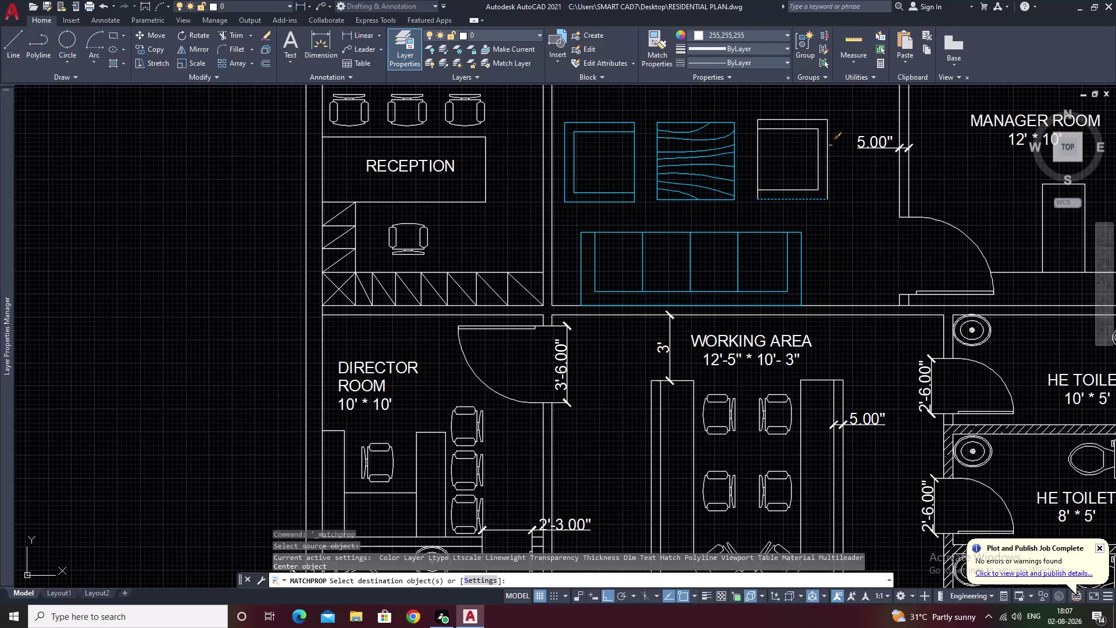
Match the waiting-area armchair to the cyan furniture properties.
click(812, 155)
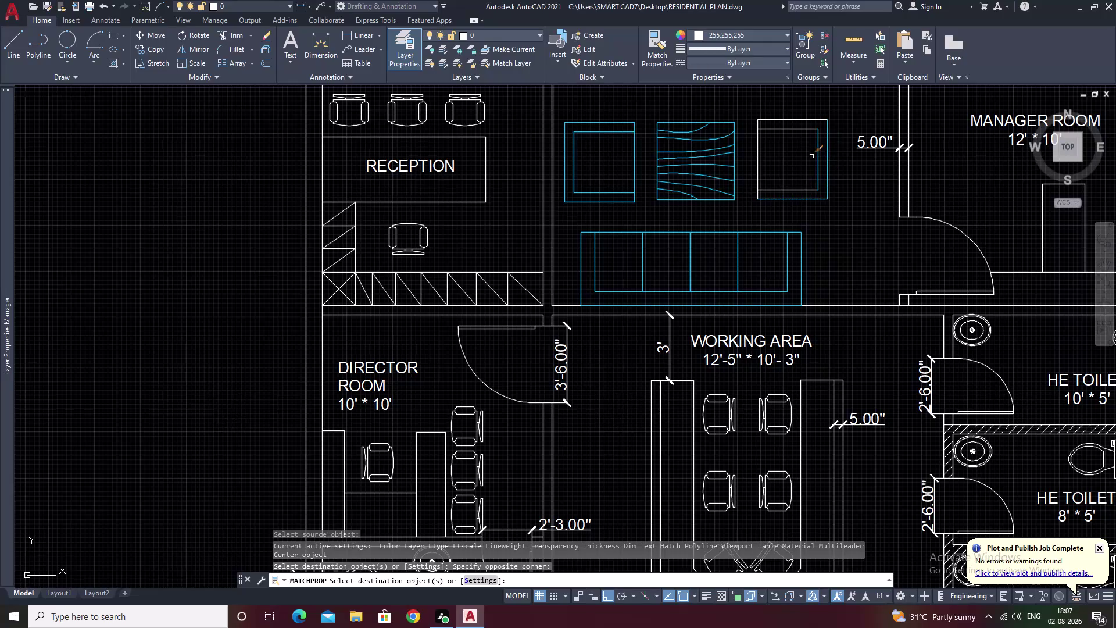
drag(809, 107, 786, 173)
drag(771, 146, 721, 156)
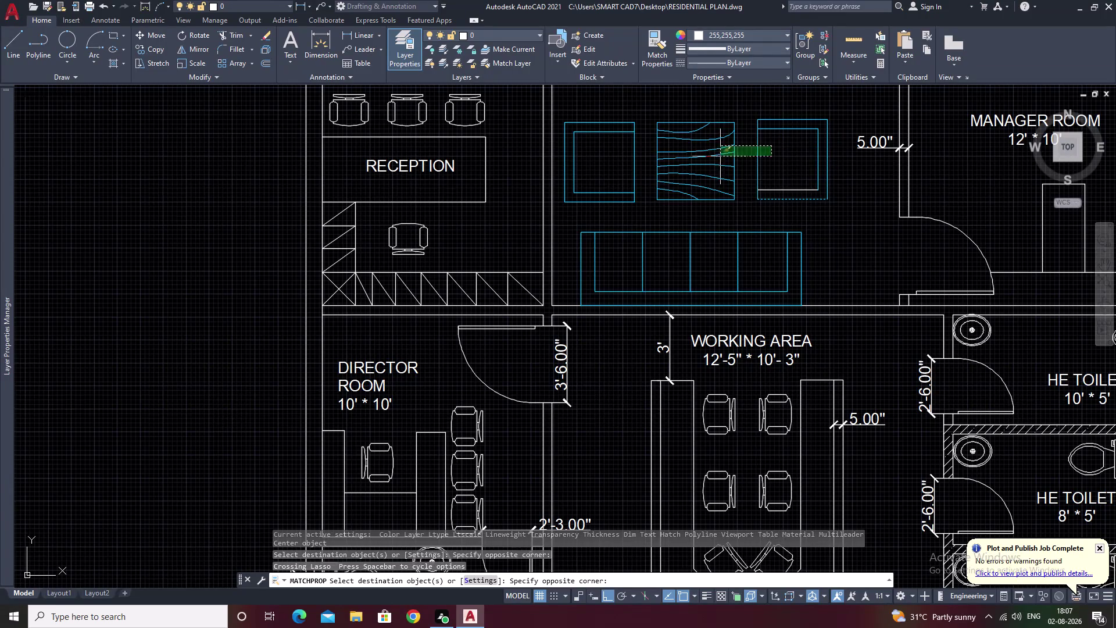
click(797, 192)
drag(804, 171, 793, 205)
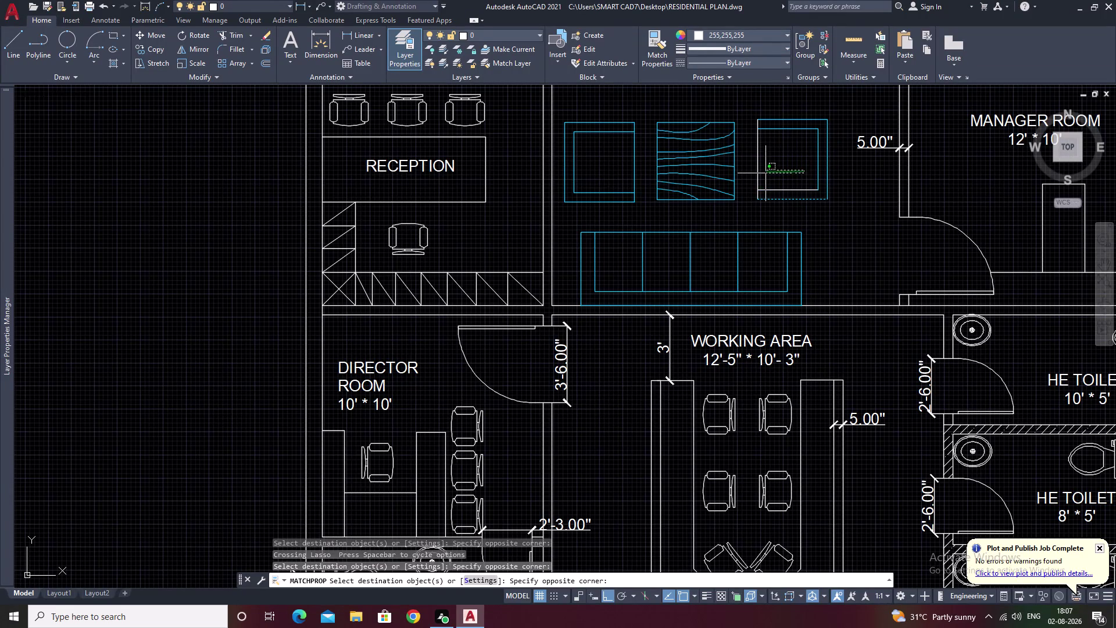
click(752, 176)
click(797, 191)
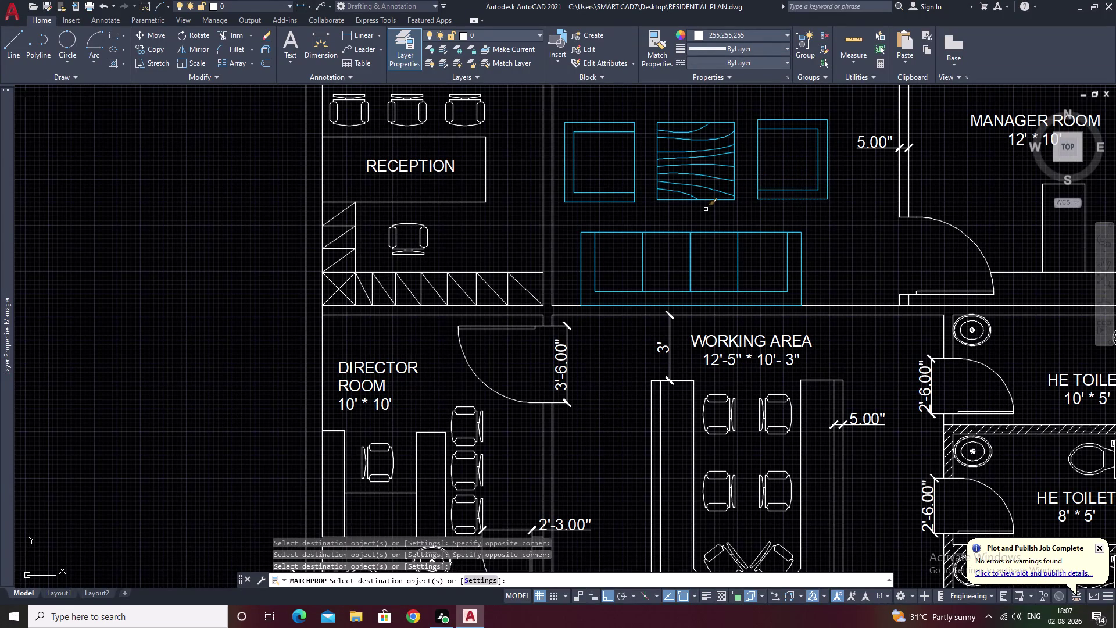
Pan to reception and make the reception chairs cyan.
scroll(down, 3)
middle_drag(706, 210, 742, 160)
scroll(up, 3)
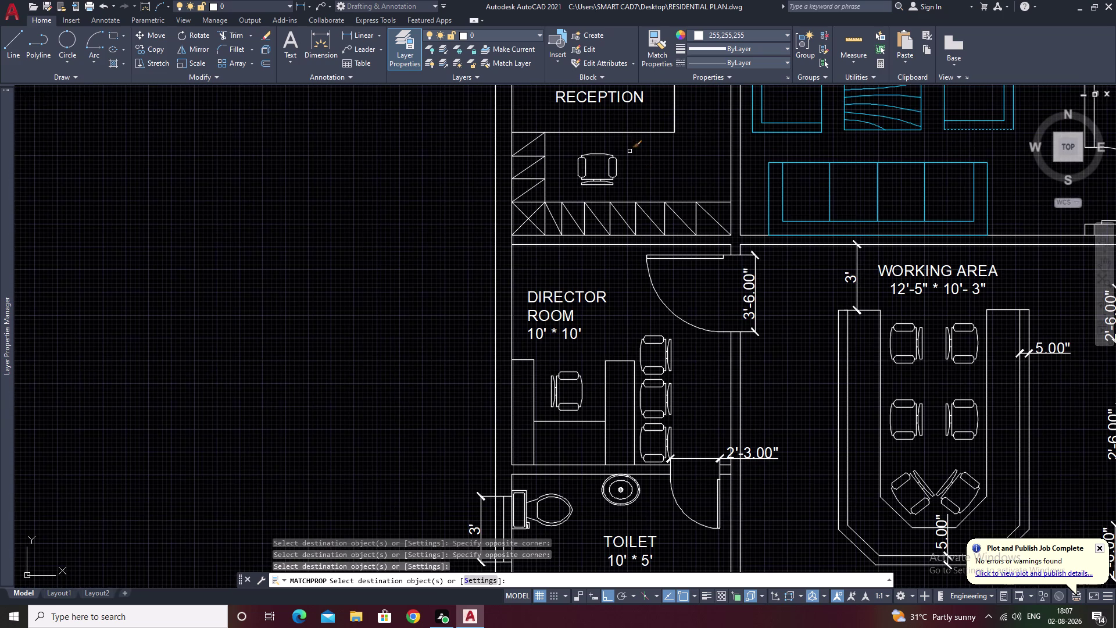
drag(630, 151, 594, 173)
middle_drag(700, 162, 689, 224)
drag(665, 103, 551, 100)
click(547, 105)
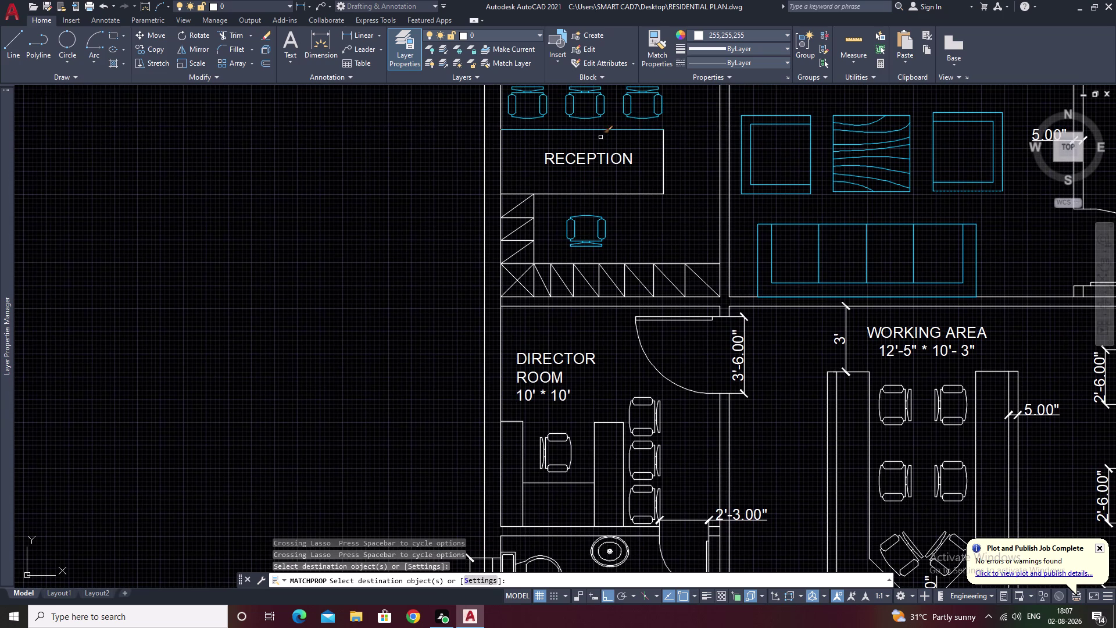
Make the Director Room side chairs and the director's desk chair cyan.
scroll(down, 3)
middle_drag(661, 171, 661, 129)
scroll(up, 3)
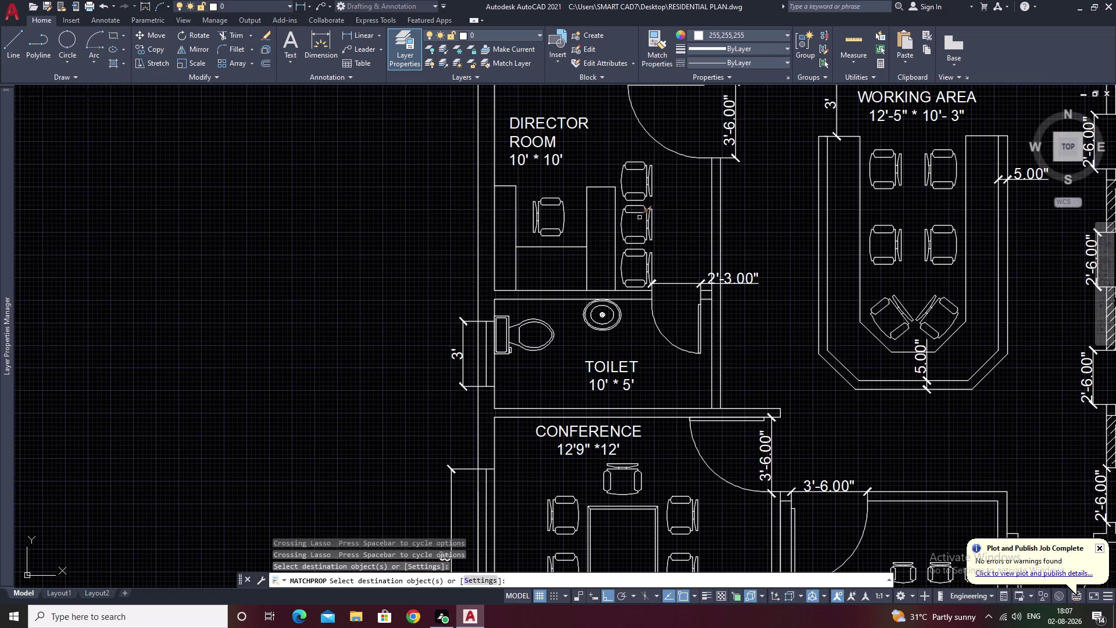
drag(638, 161, 629, 259)
click(643, 228)
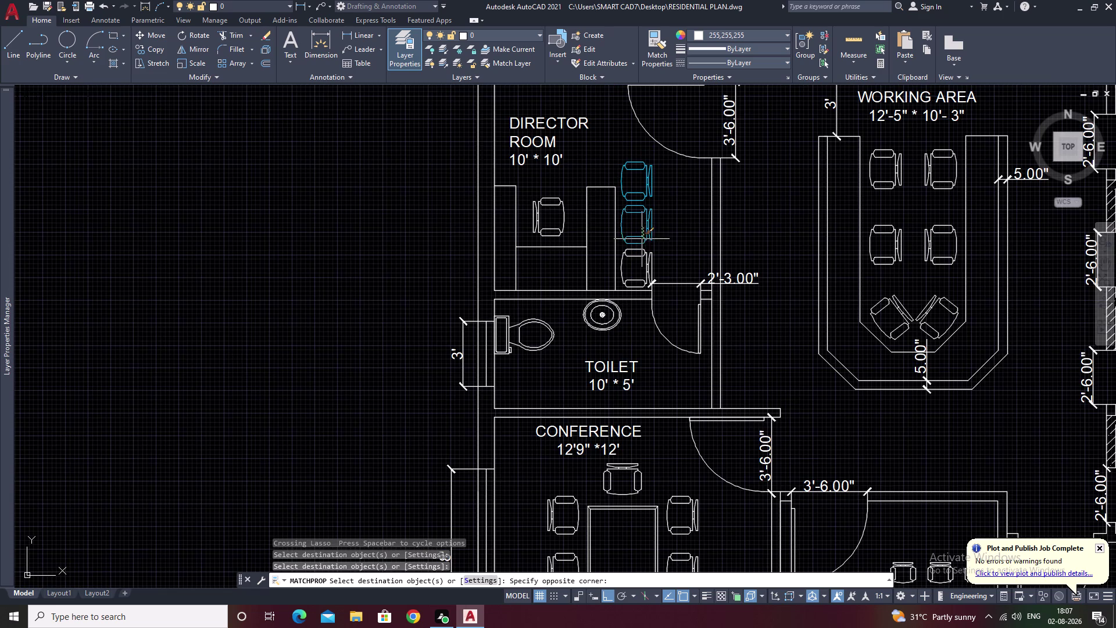
click(642, 239)
click(633, 258)
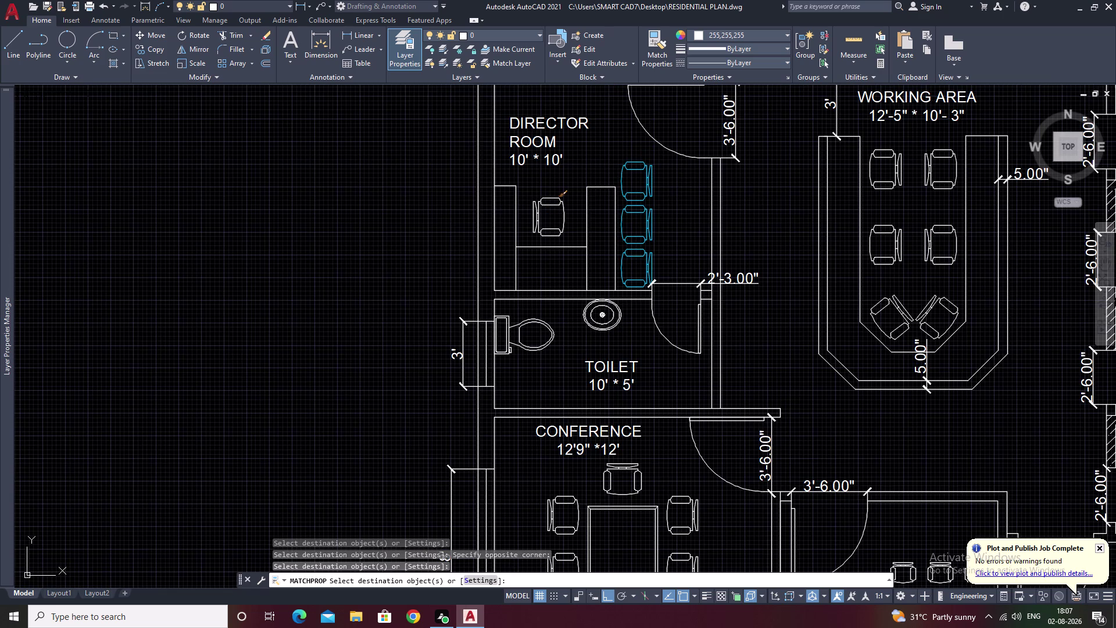
click(557, 201)
drag(569, 193, 546, 224)
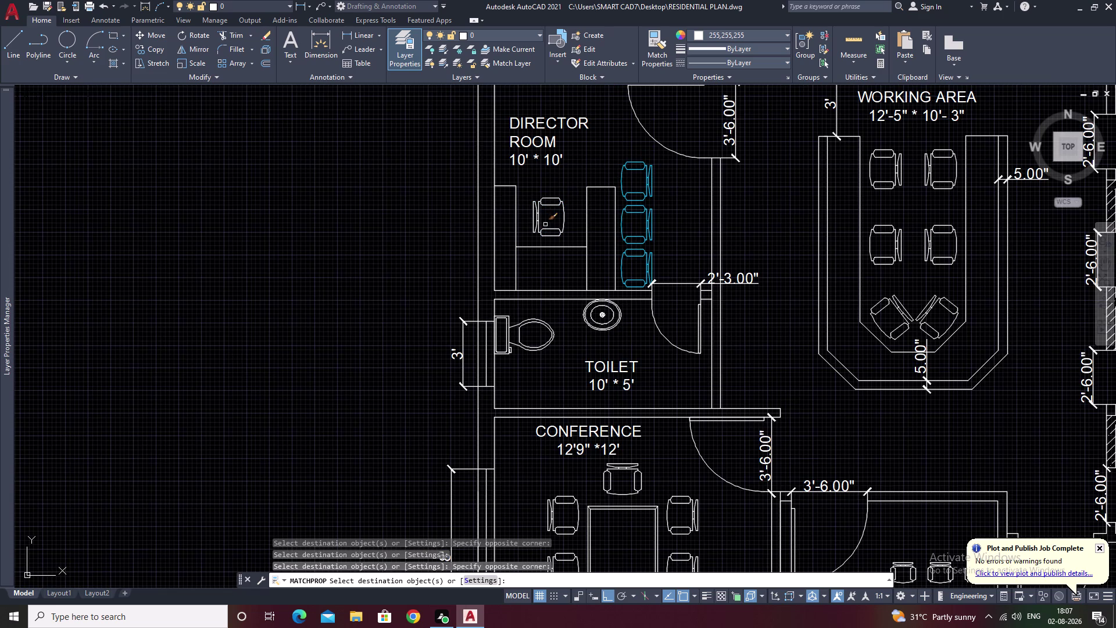
click(563, 218)
Make all Conference room chairs and the conference table cyan.
scroll(down, 3)
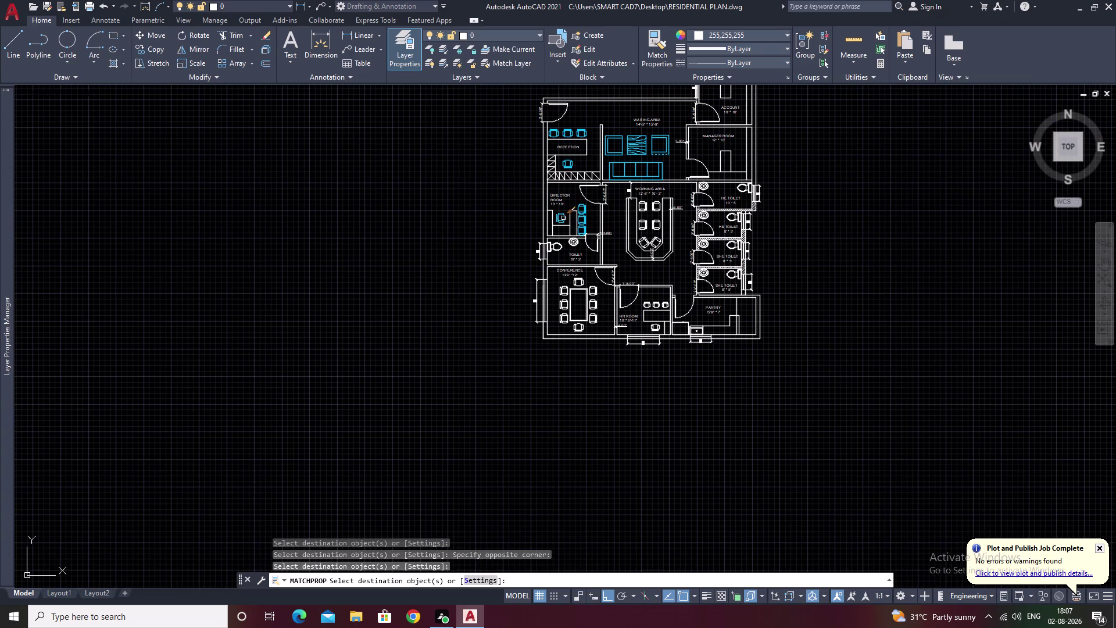
scroll(up, 3)
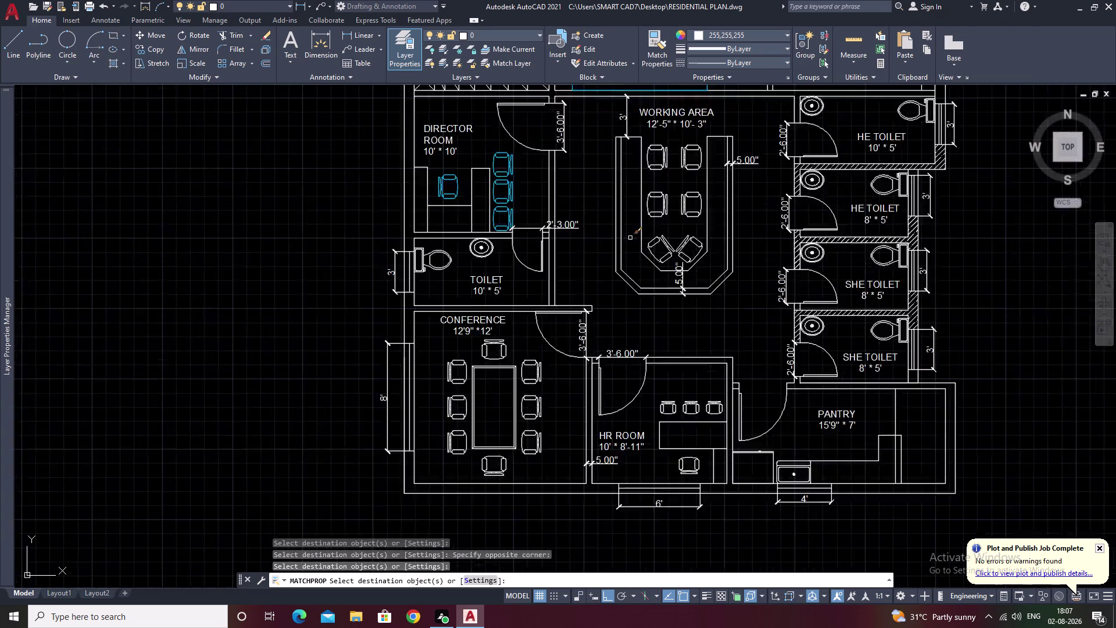
middle_drag(581, 300, 654, 125)
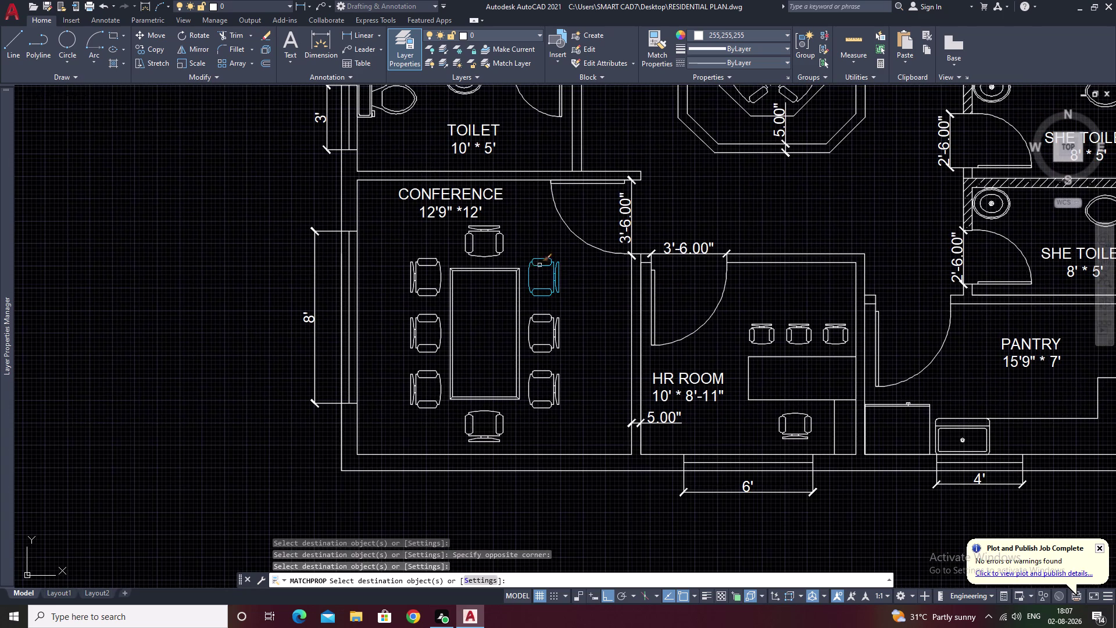
drag(543, 250, 542, 383)
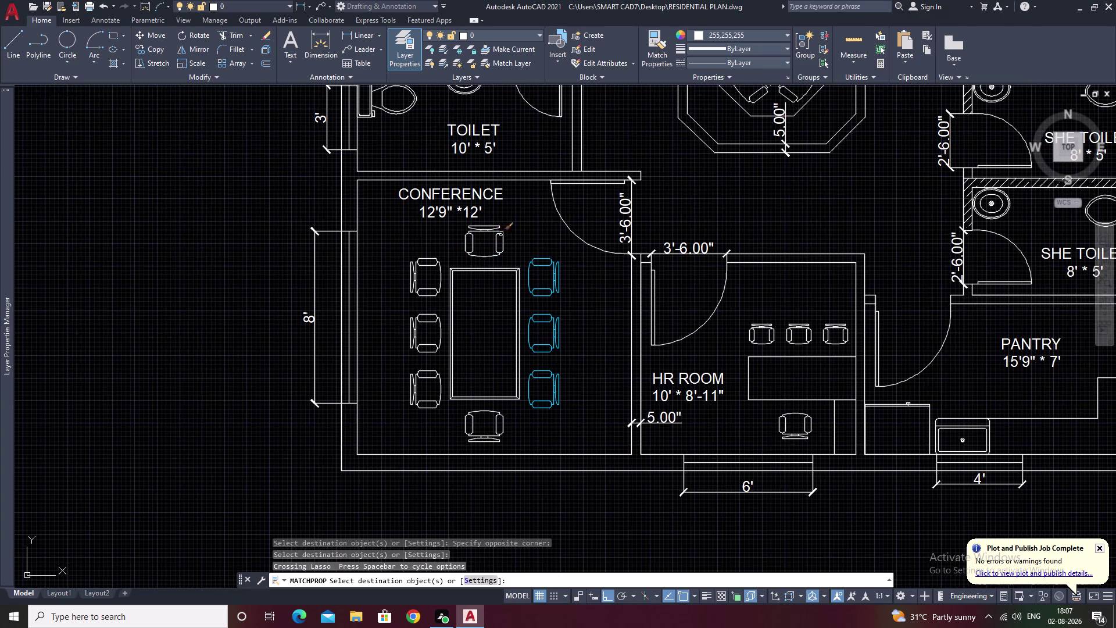
drag(515, 238, 430, 246)
drag(435, 250, 407, 389)
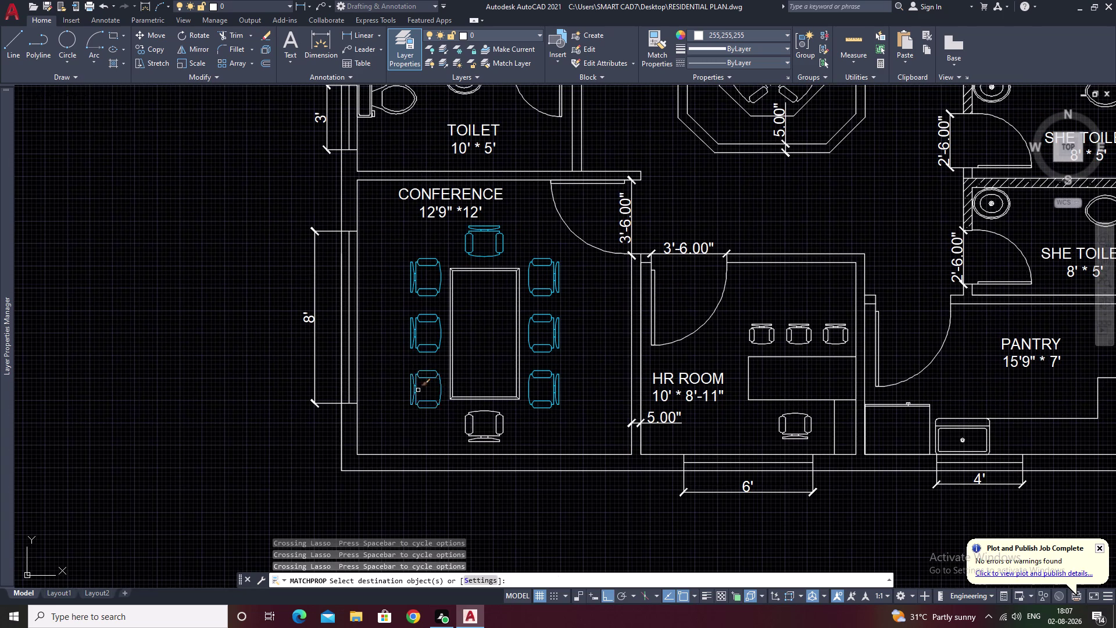
drag(434, 357, 420, 404)
drag(548, 420, 426, 305)
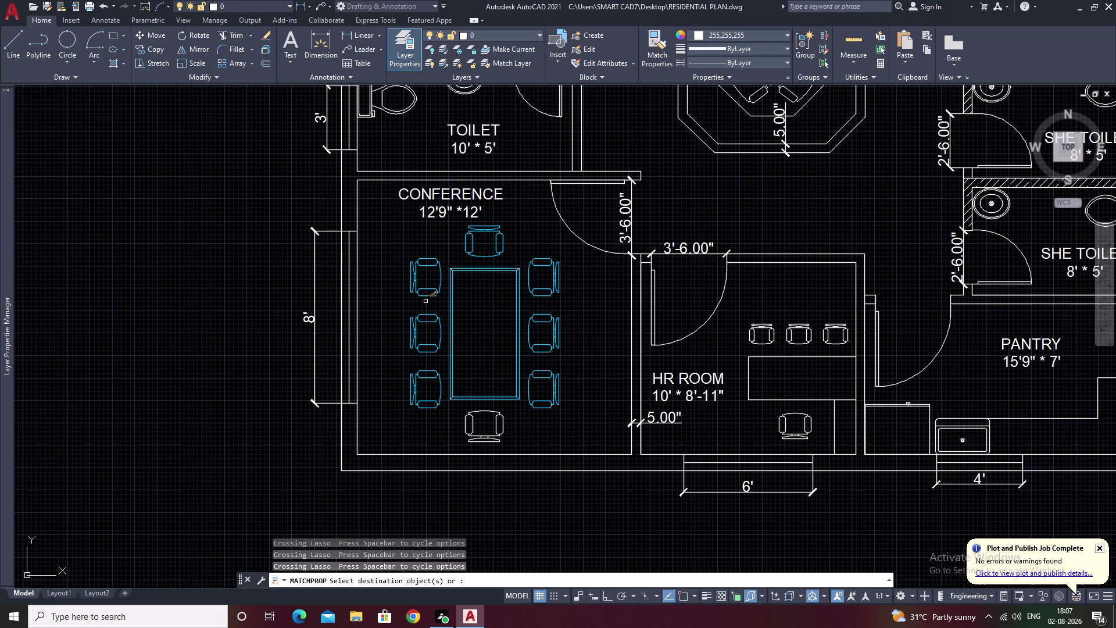
drag(523, 417, 457, 420)
Make the three HR Room chairs and the HR desk chair cyan.
scroll(down, 3)
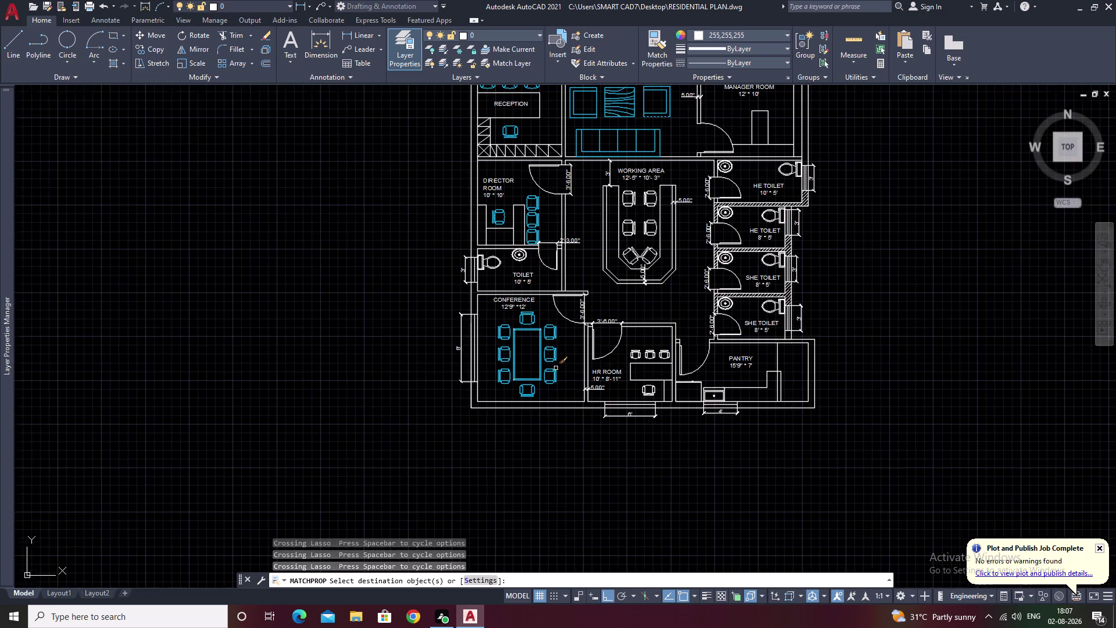
middle_drag(558, 365, 387, 368)
scroll(up, 3)
scroll(up, 3)
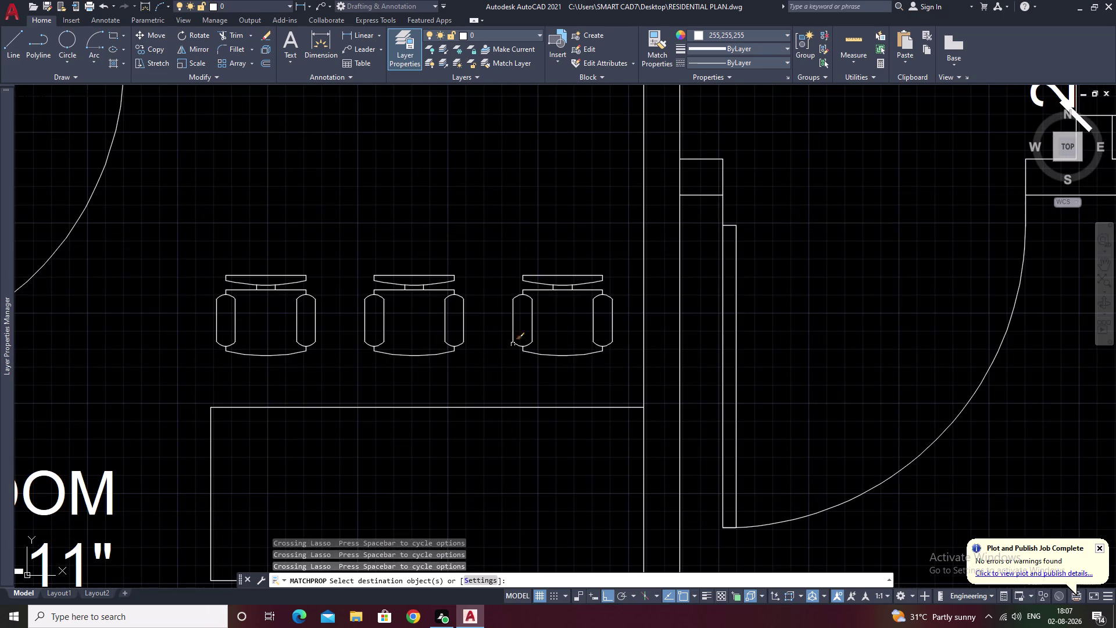
drag(575, 274, 325, 350)
middle_drag(417, 344, 458, 101)
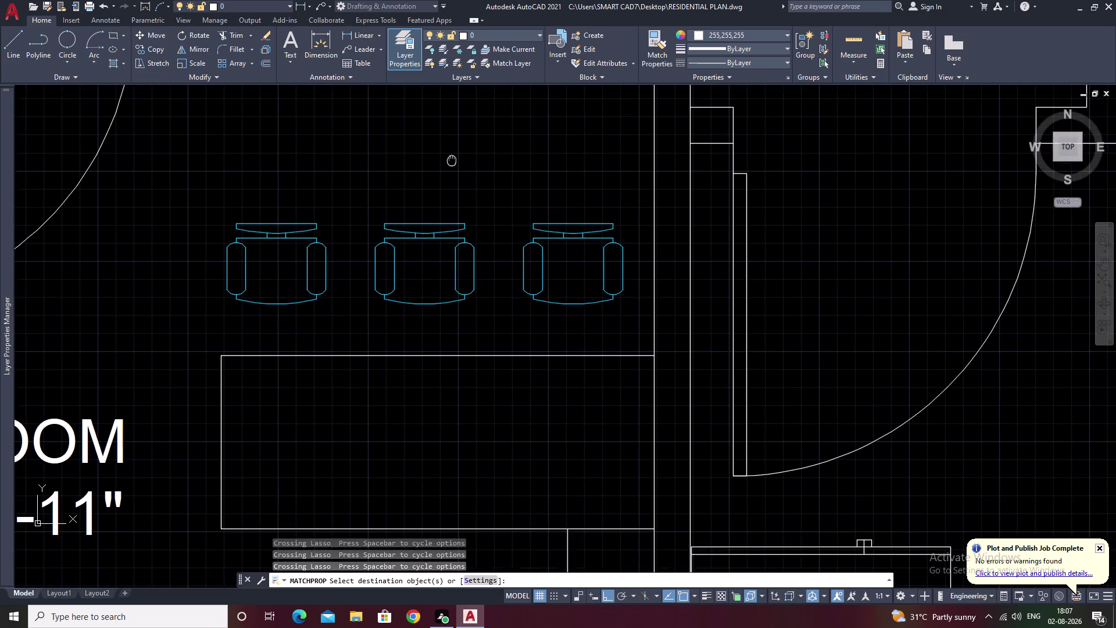
drag(521, 387, 443, 503)
Make every edge of the HR Room desk outline cyan.
scroll(down, 3)
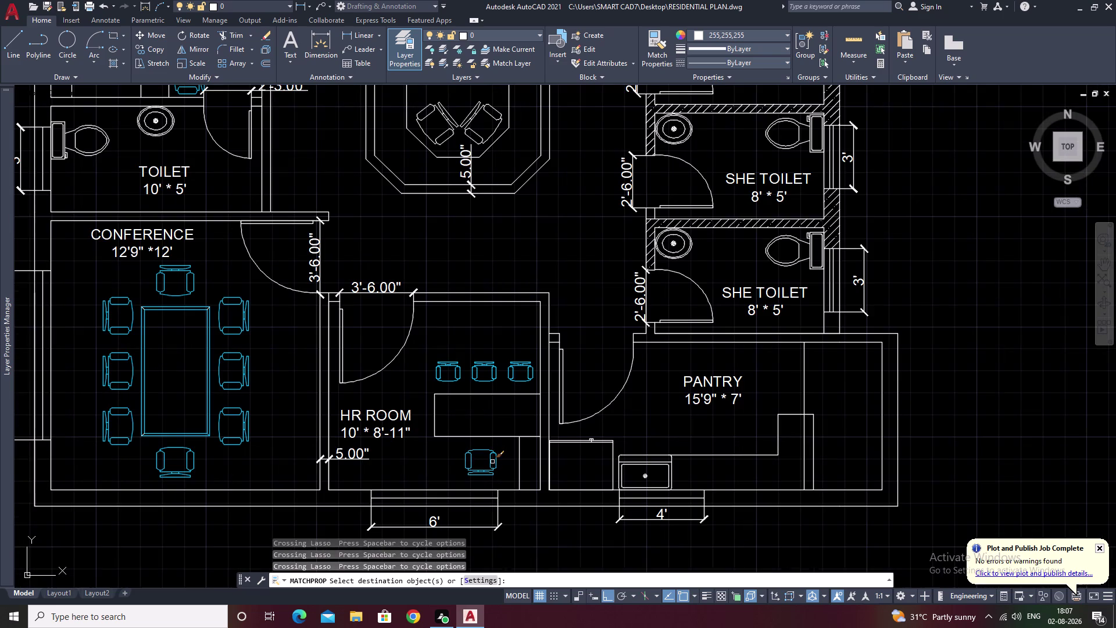
middle_drag(700, 427, 529, 409)
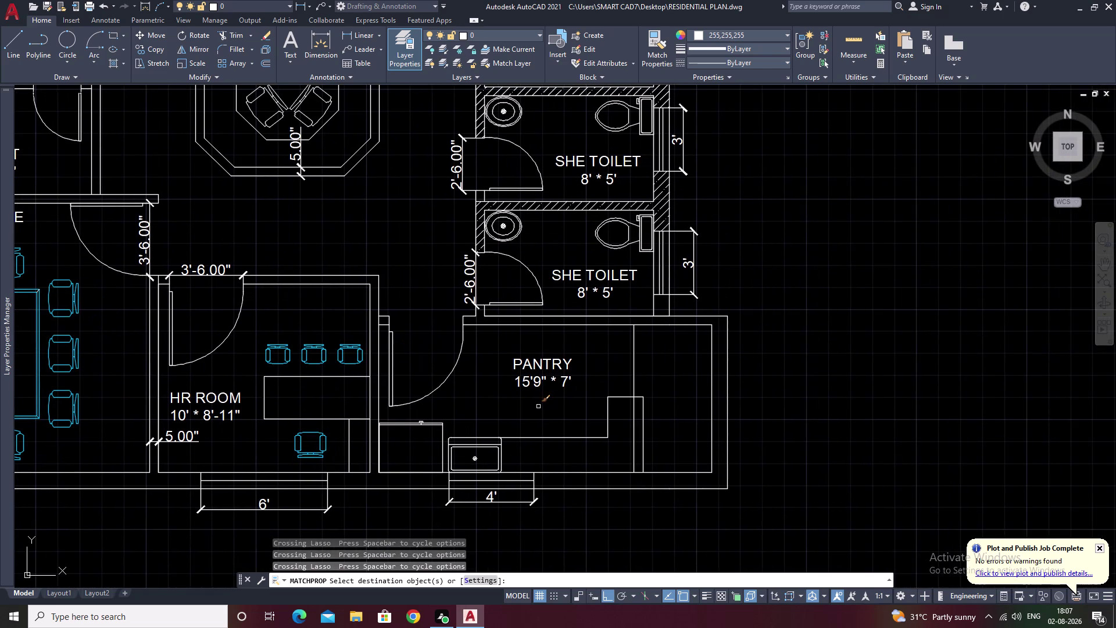
scroll(up, 3)
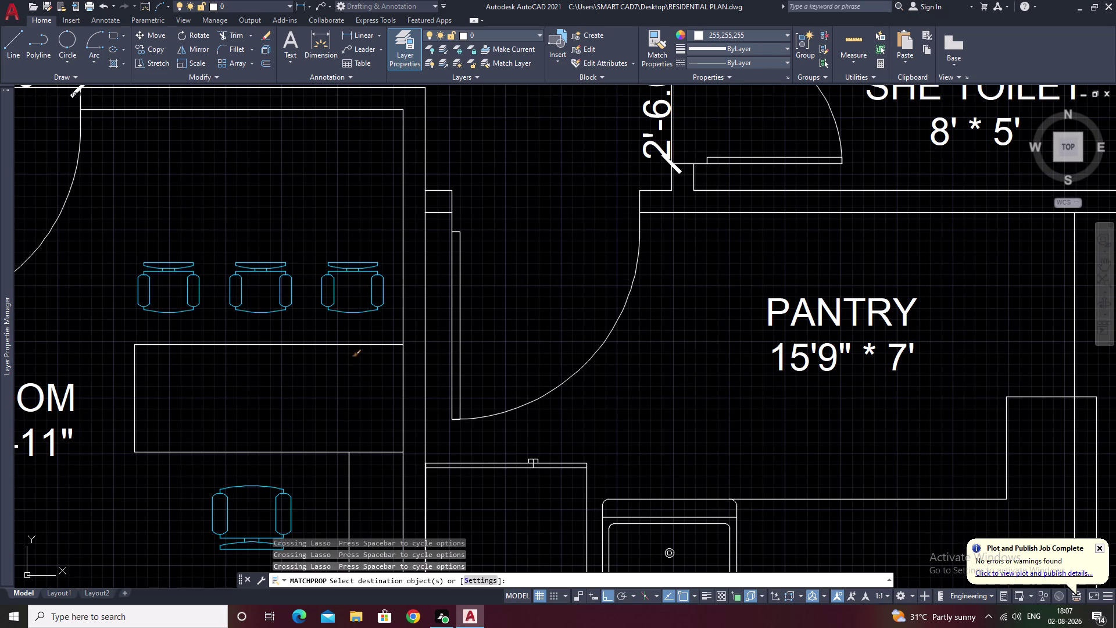
click(356, 345)
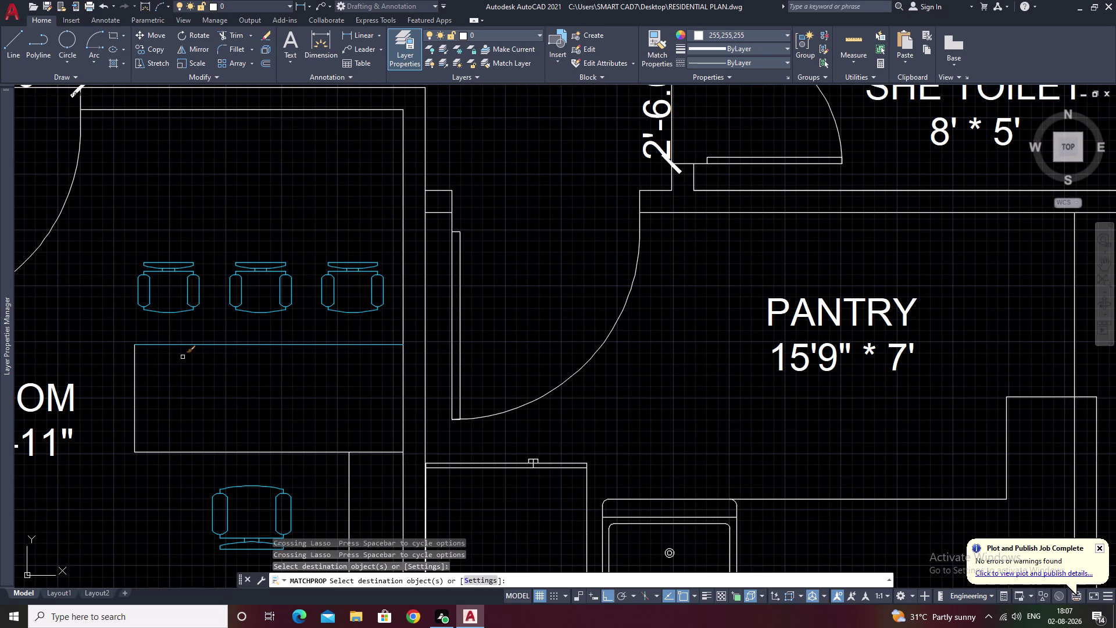
click(135, 387)
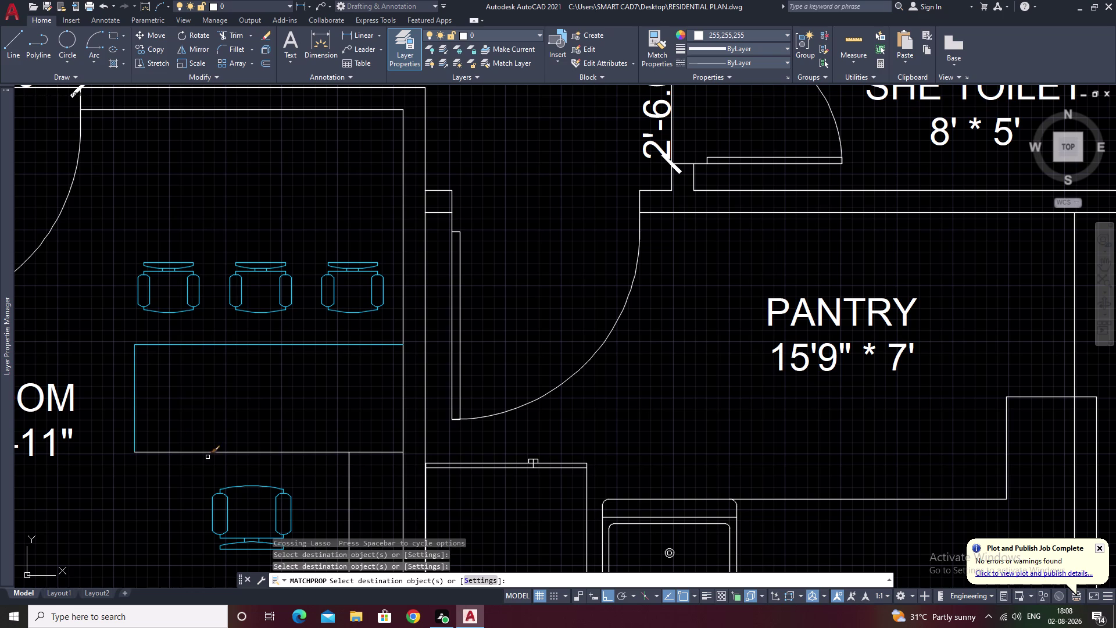
click(215, 453)
scroll(down, 3)
middle_drag(276, 418, 301, 372)
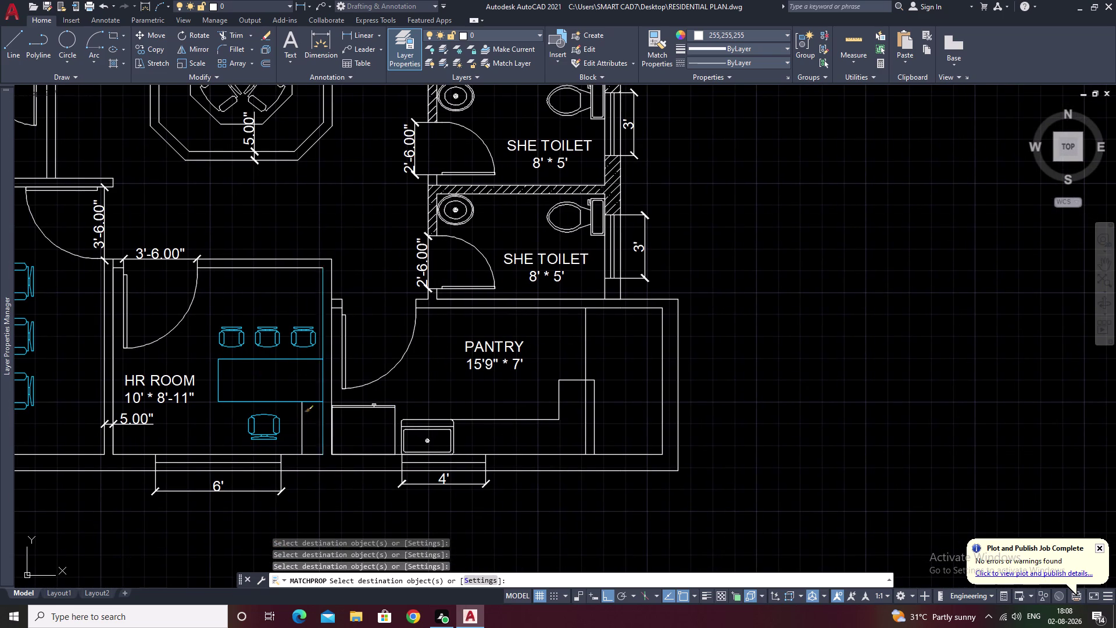
click(300, 421)
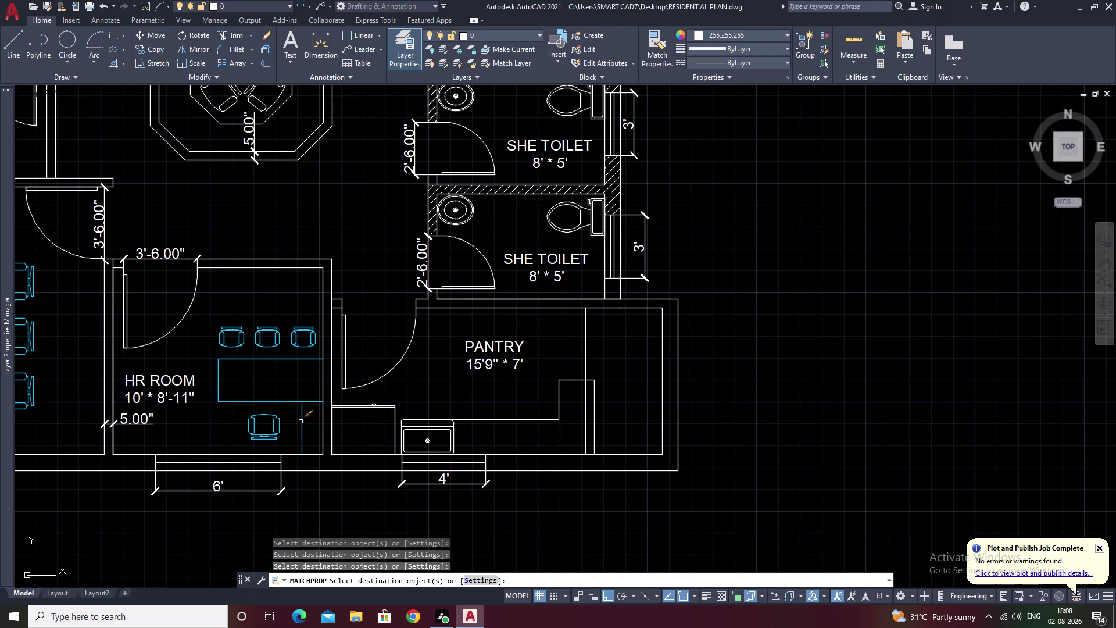
scroll(down, 3)
Make the reception desk and its edge cyan.
middle_drag(374, 311, 386, 386)
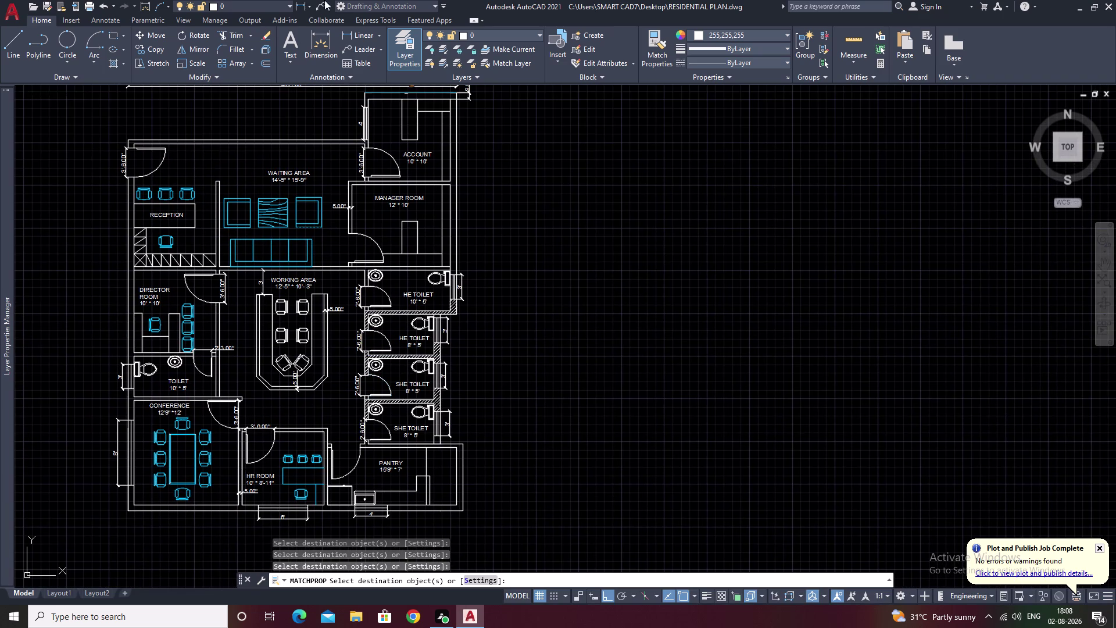
click(195, 215)
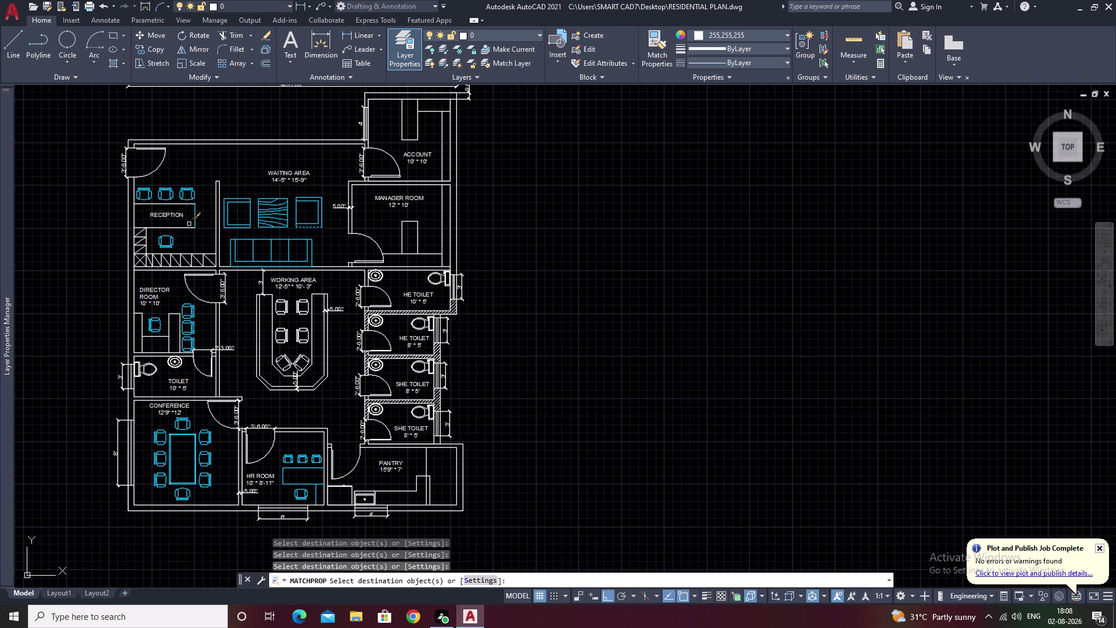
click(188, 227)
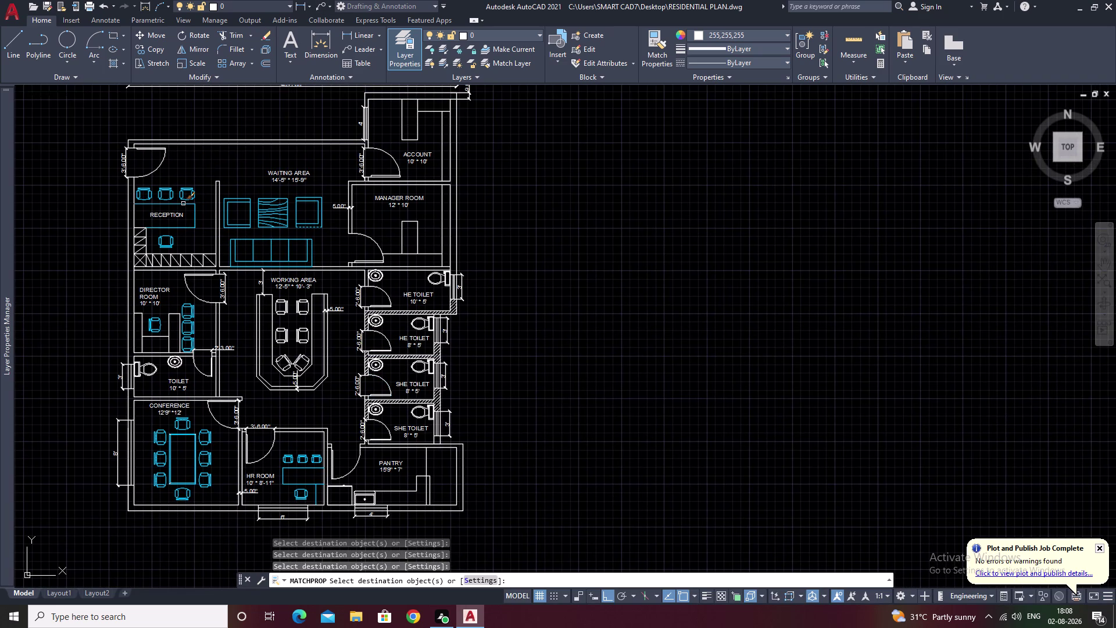
click(183, 203)
scroll(up, 3)
click(126, 269)
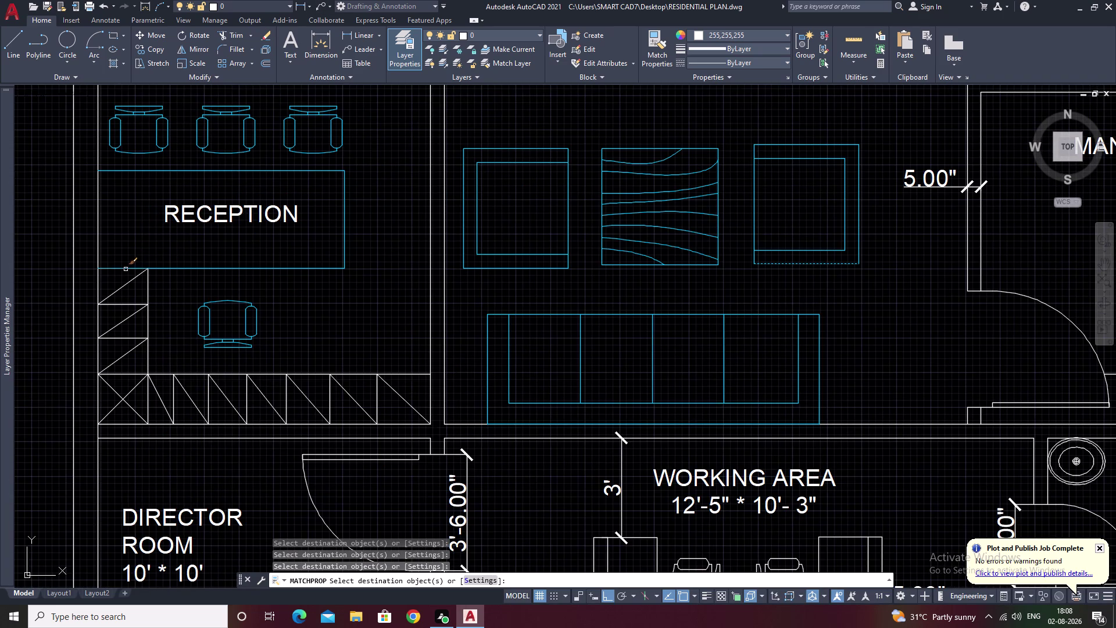
scroll(down, 3)
scroll(down, 3)
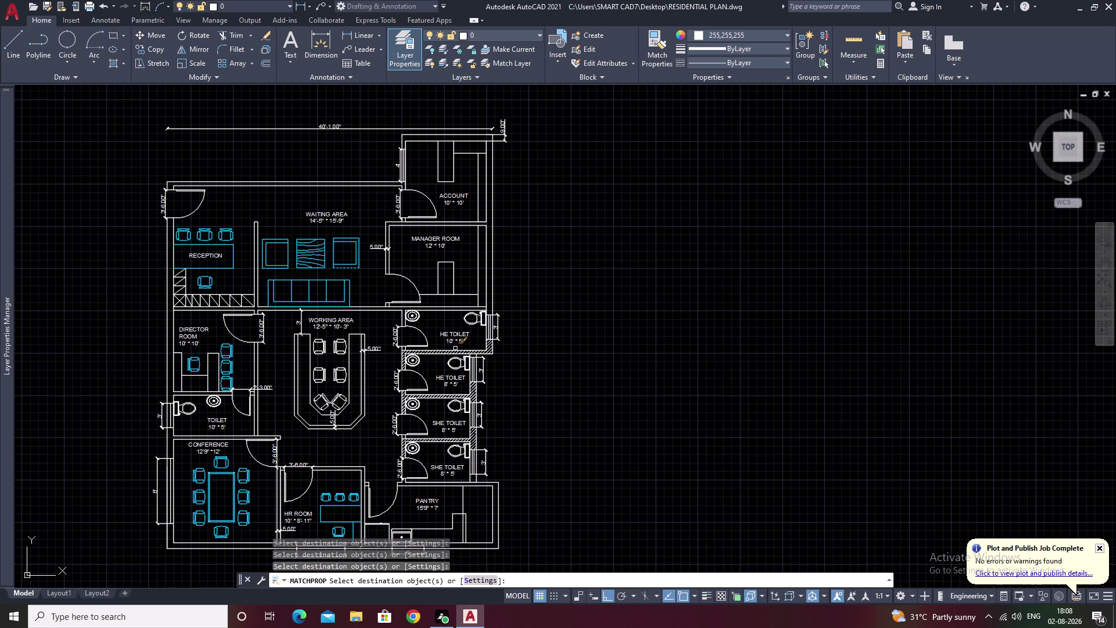
scroll(up, 3)
scroll(up, 3)
scroll(down, 3)
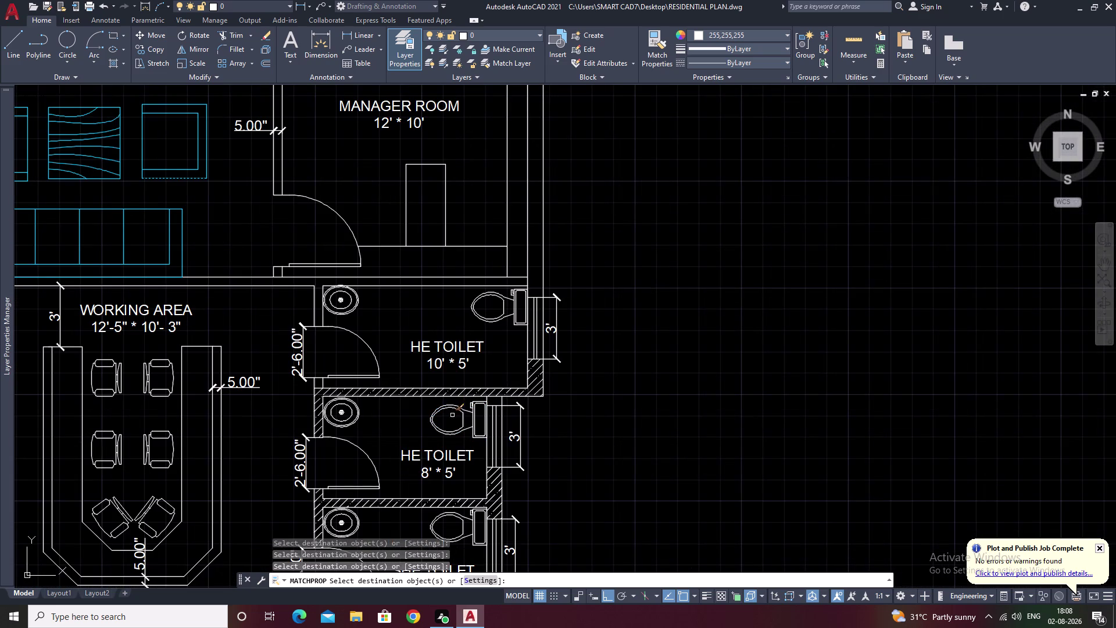
Make the first two toilets' WCs and wash basins cyan.
middle_drag(452, 416, 459, 368)
click(473, 362)
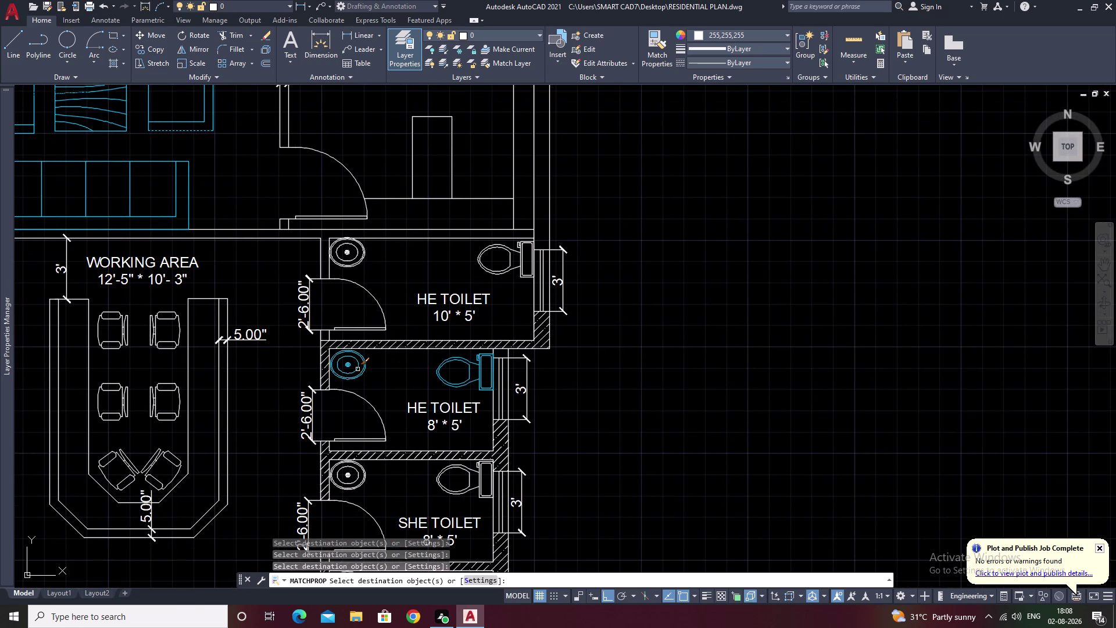
click(357, 369)
click(351, 261)
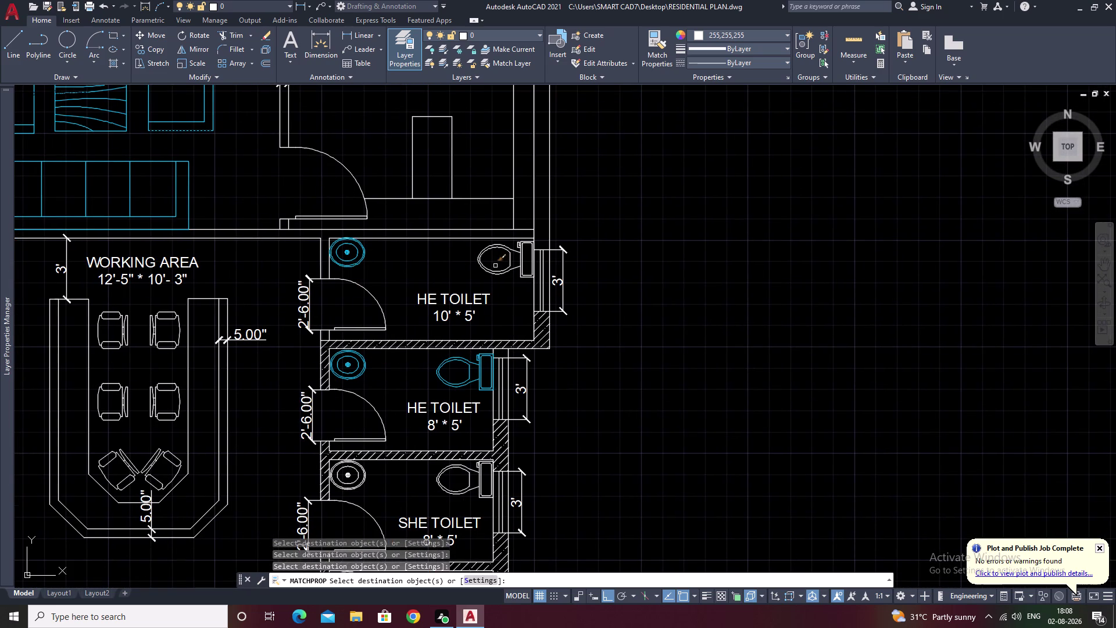
click(498, 275)
Make the SHE TOILET and last toilet WCs and basins cyan.
middle_drag(427, 333, 463, 237)
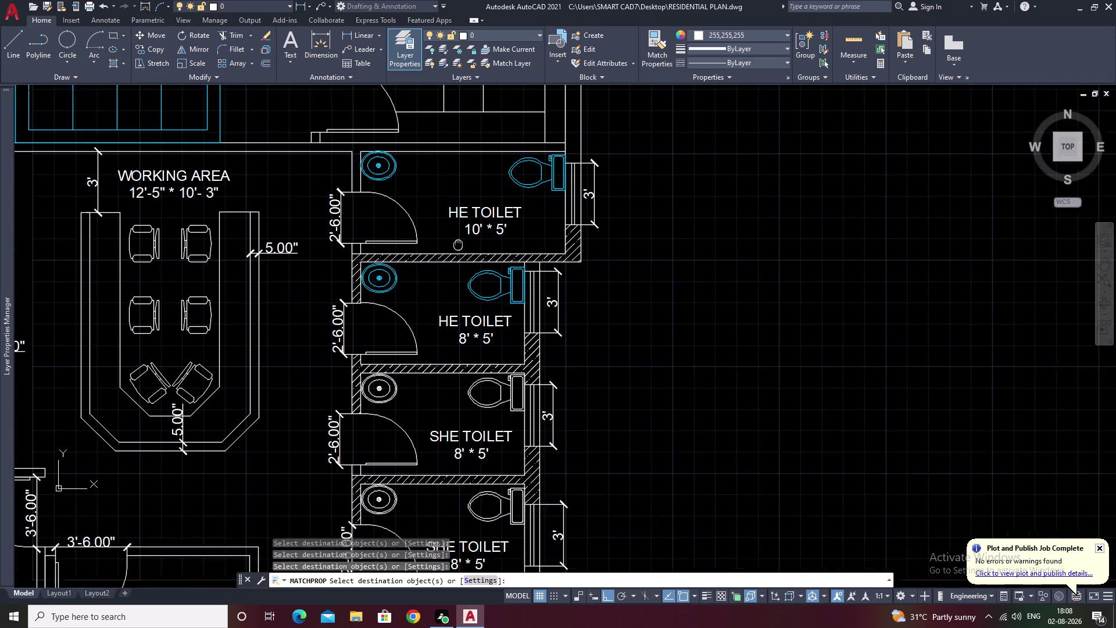
middle_drag(463, 237, 468, 228)
click(498, 387)
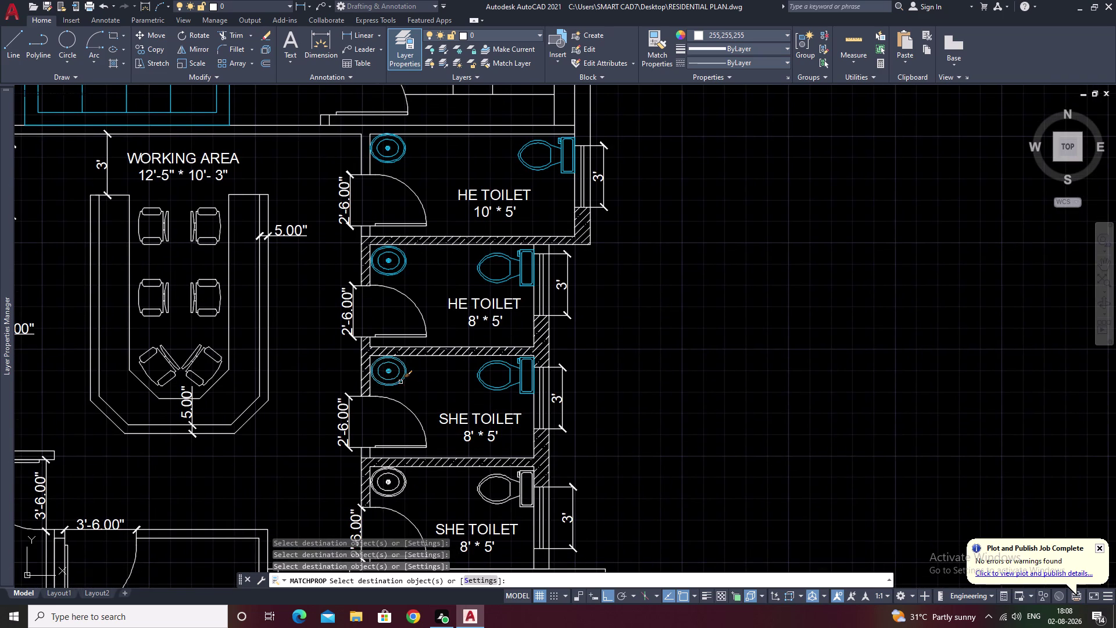
click(400, 382)
middle_drag(431, 423, 463, 330)
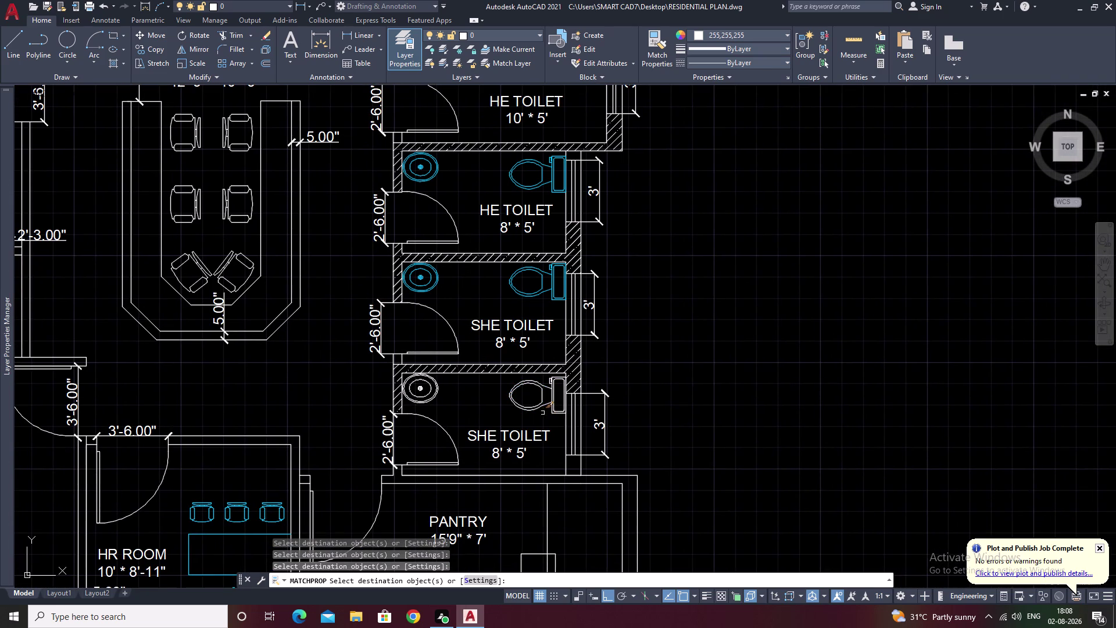
click(541, 401)
click(434, 392)
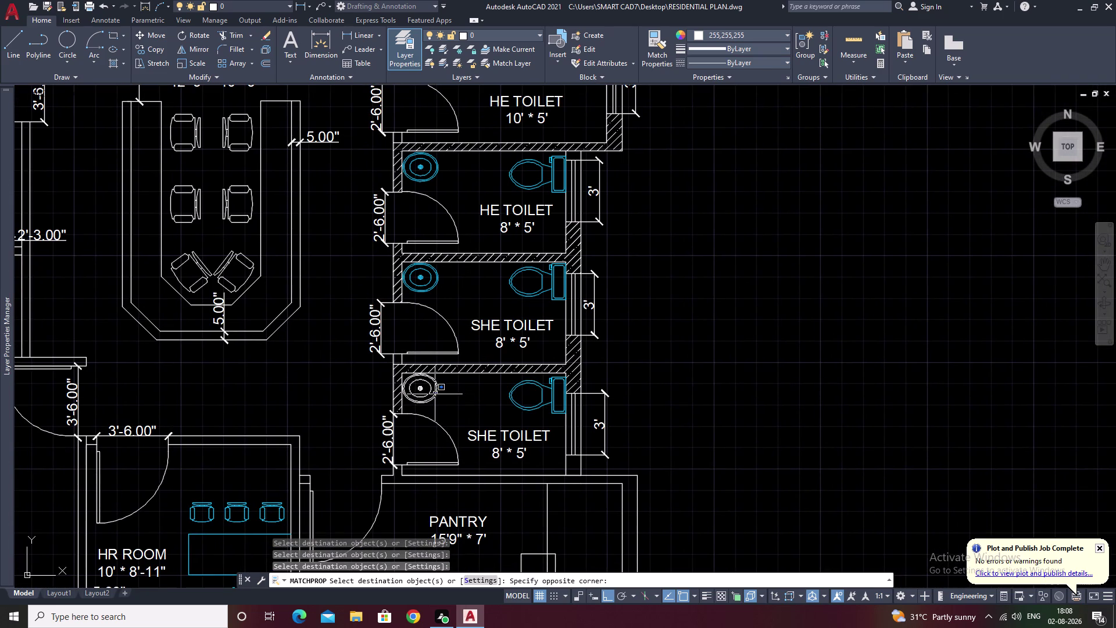
click(433, 394)
click(433, 394)
Make the pantry counter lines cyan.
middle_drag(455, 399, 566, 278)
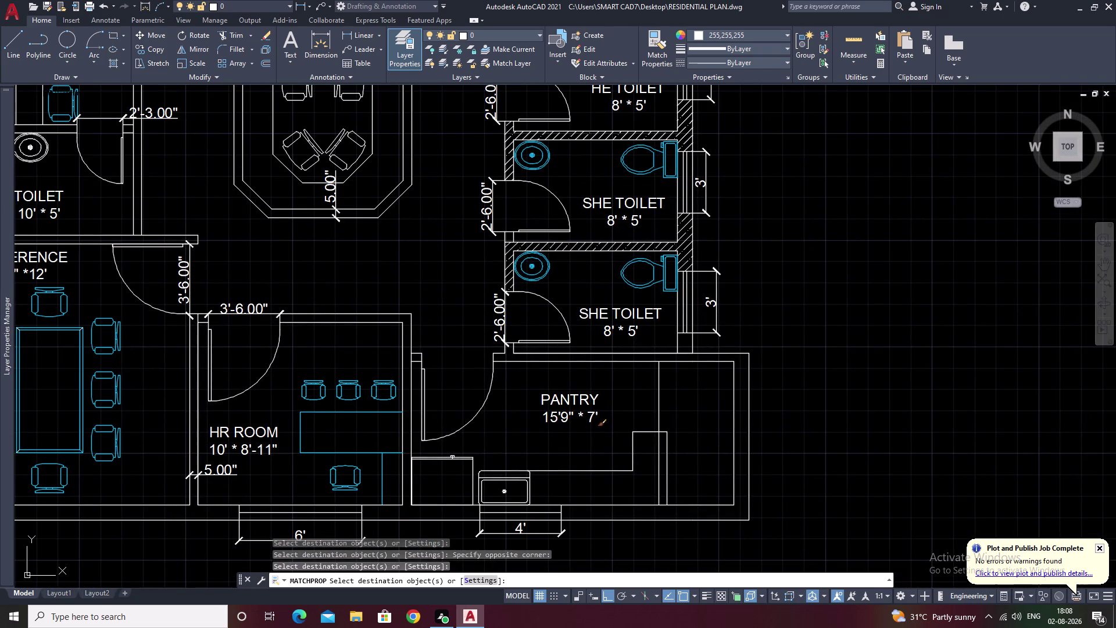
middle_click(528, 486)
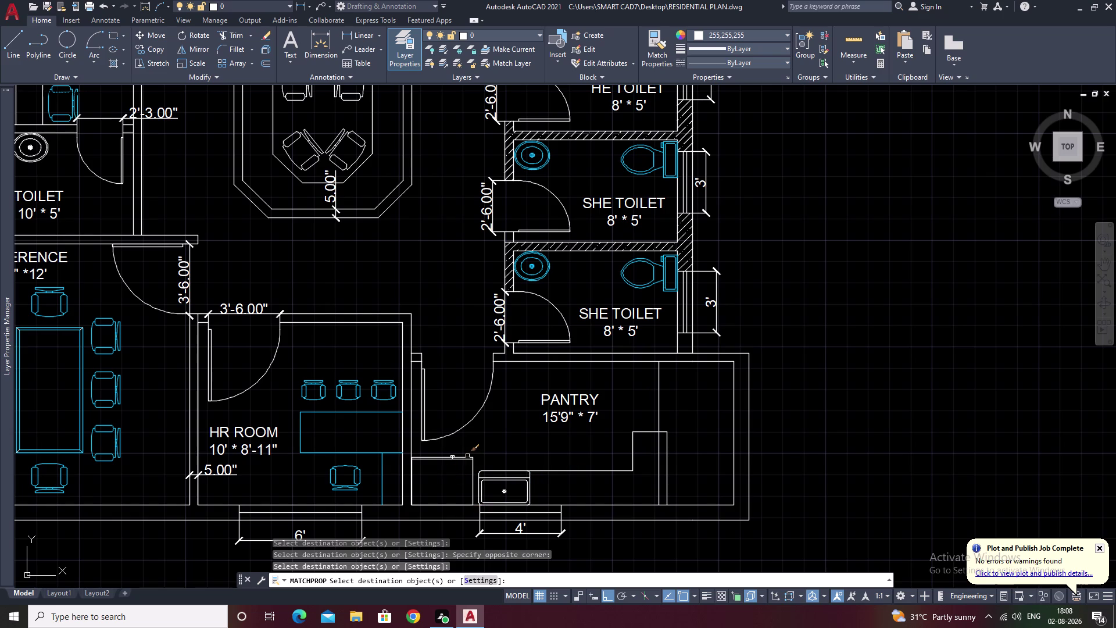
click(468, 456)
click(461, 457)
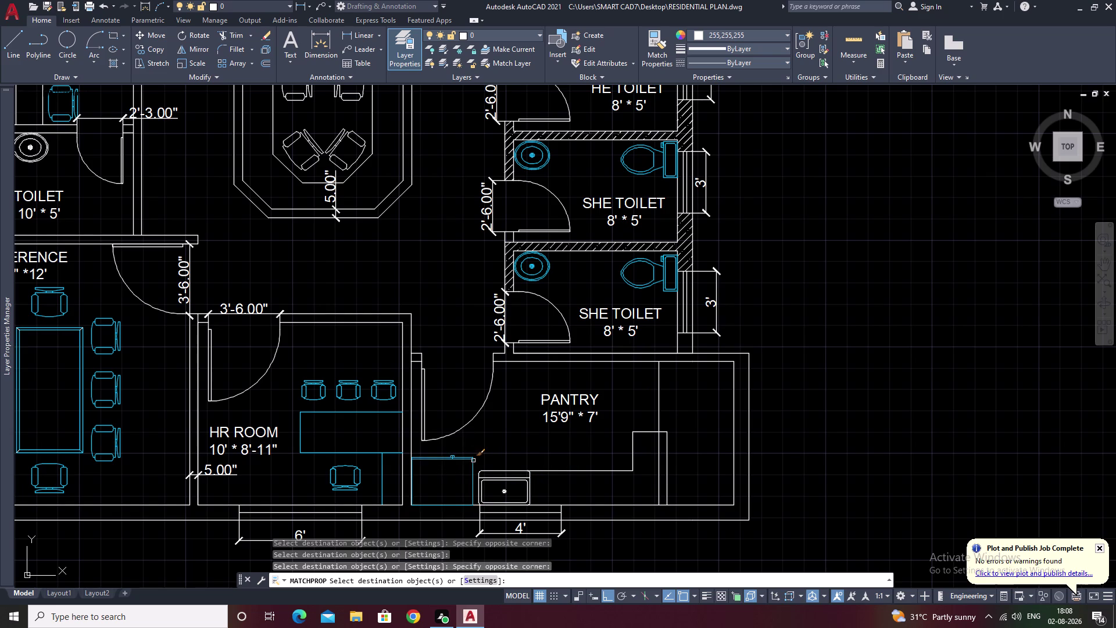
click(473, 461)
click(527, 485)
scroll(down, 3)
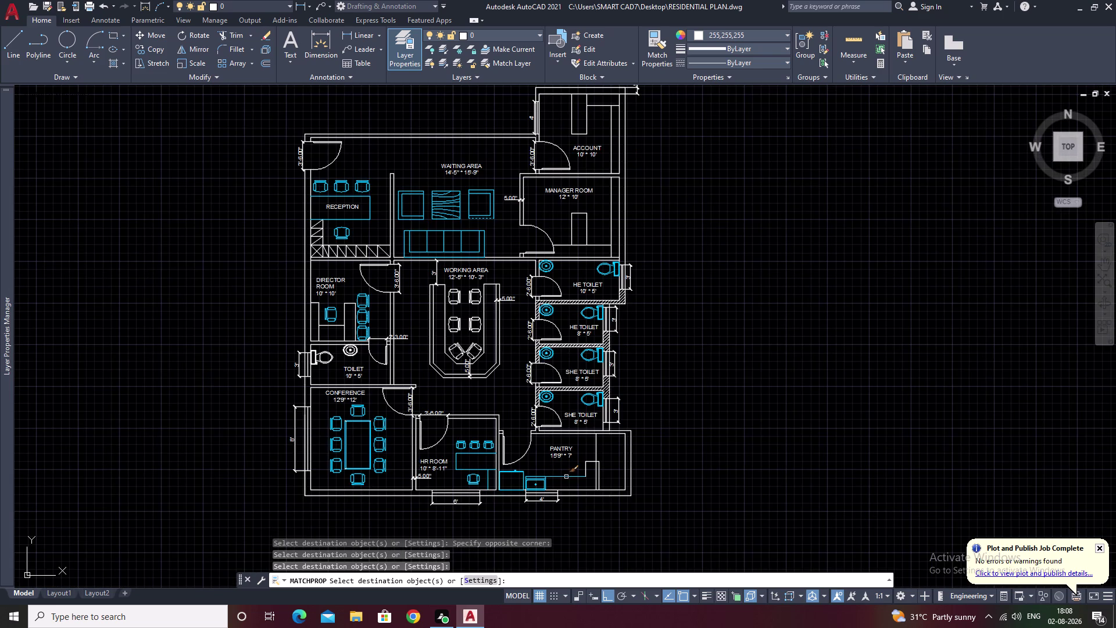
Make the pantry sink, remaining counter outline and director's toilet WC and basin cyan.
click(566, 477)
click(587, 470)
scroll(up, 3)
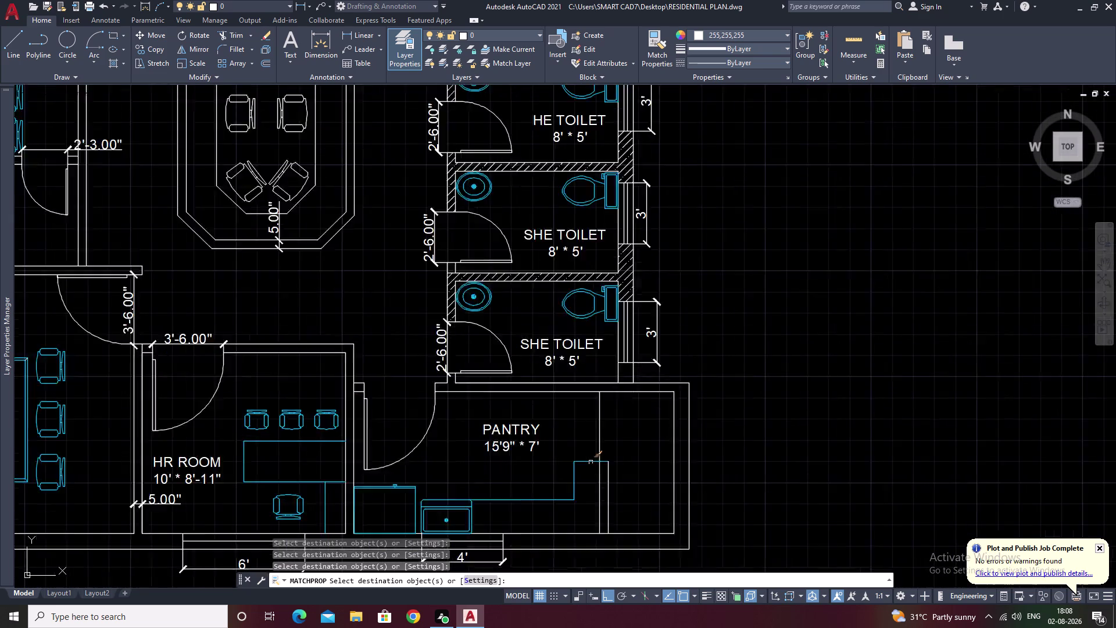
click(590, 462)
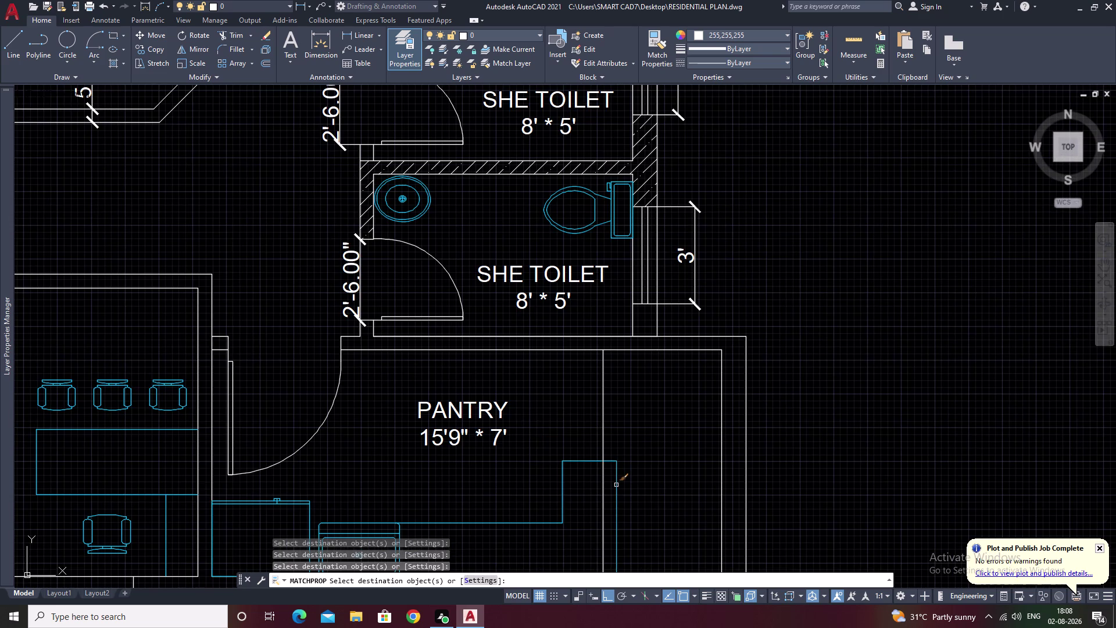
click(616, 485)
scroll(down, 3)
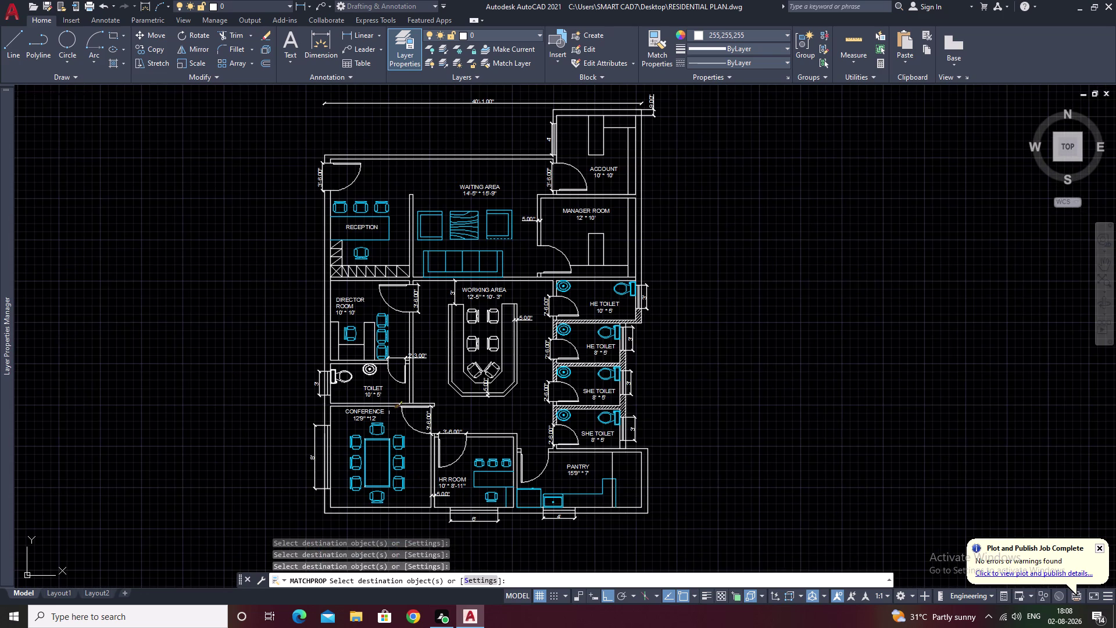
scroll(up, 3)
click(313, 368)
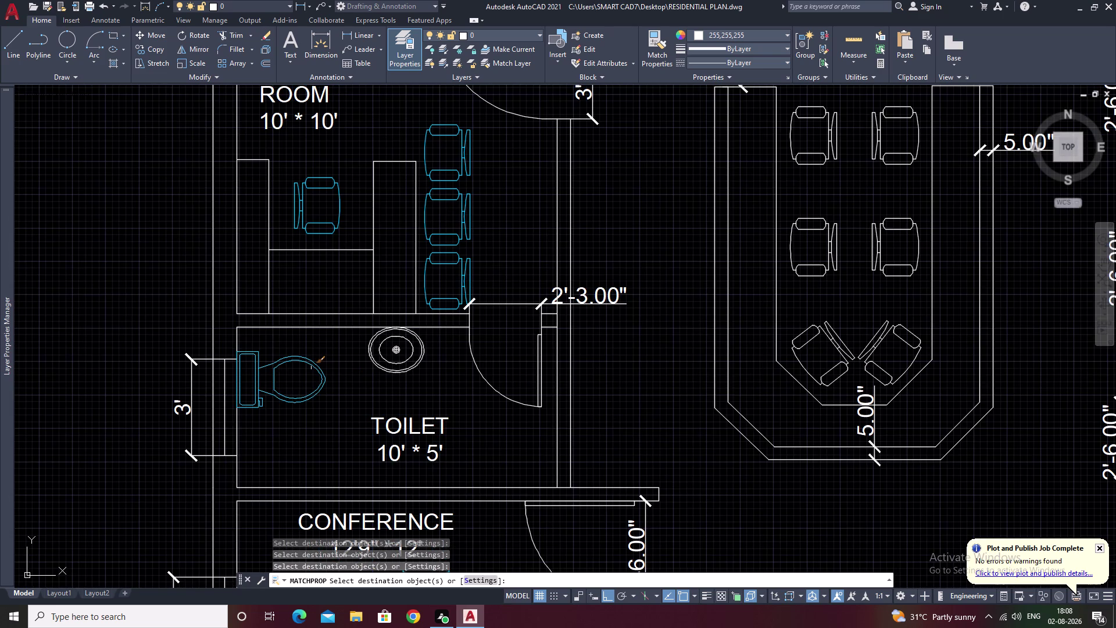
click(399, 362)
scroll(down, 3)
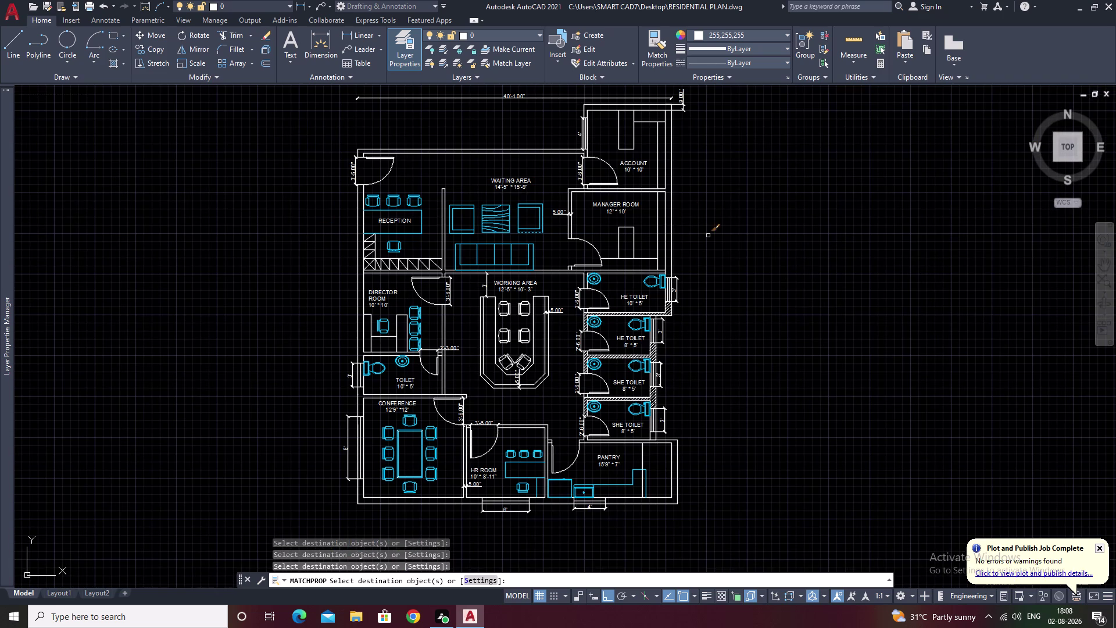
Make several working-area chairs cyan and start selecting the desk lines.
click(525, 311)
click(504, 314)
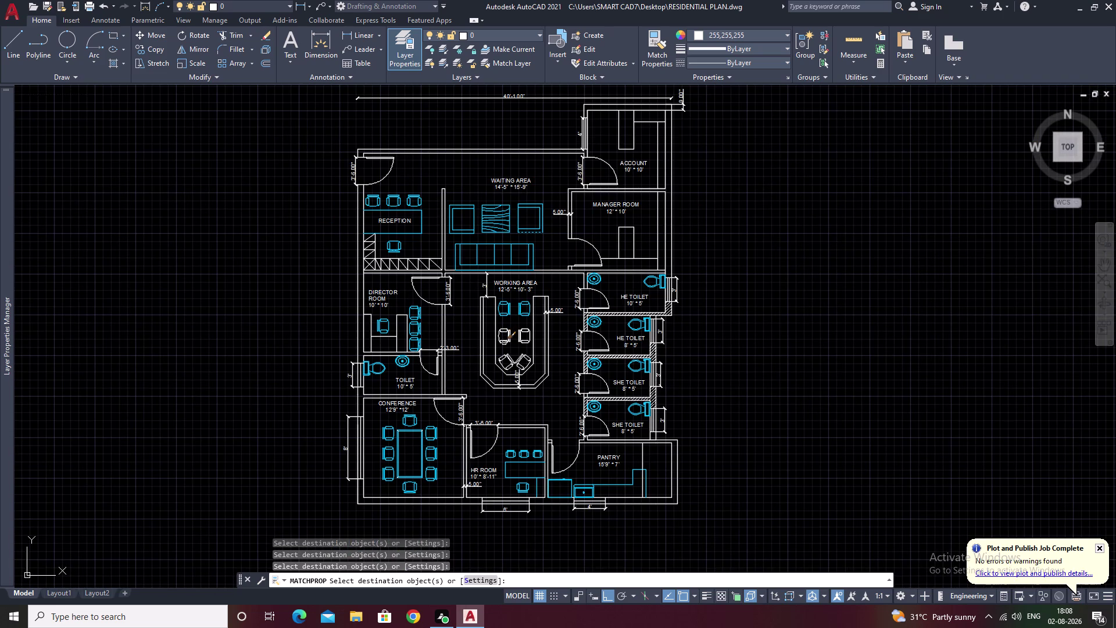
click(504, 343)
scroll(up, 3)
drag(561, 292, 517, 296)
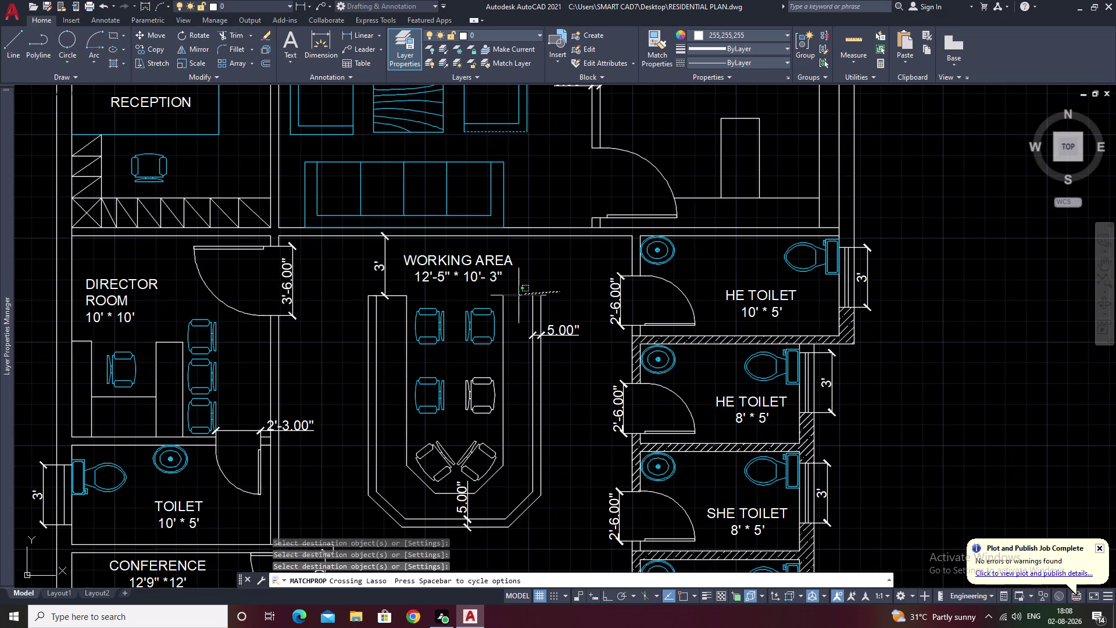
Make the upper working-area desk outline cyan.
drag(518, 296, 504, 304)
drag(413, 298, 354, 318)
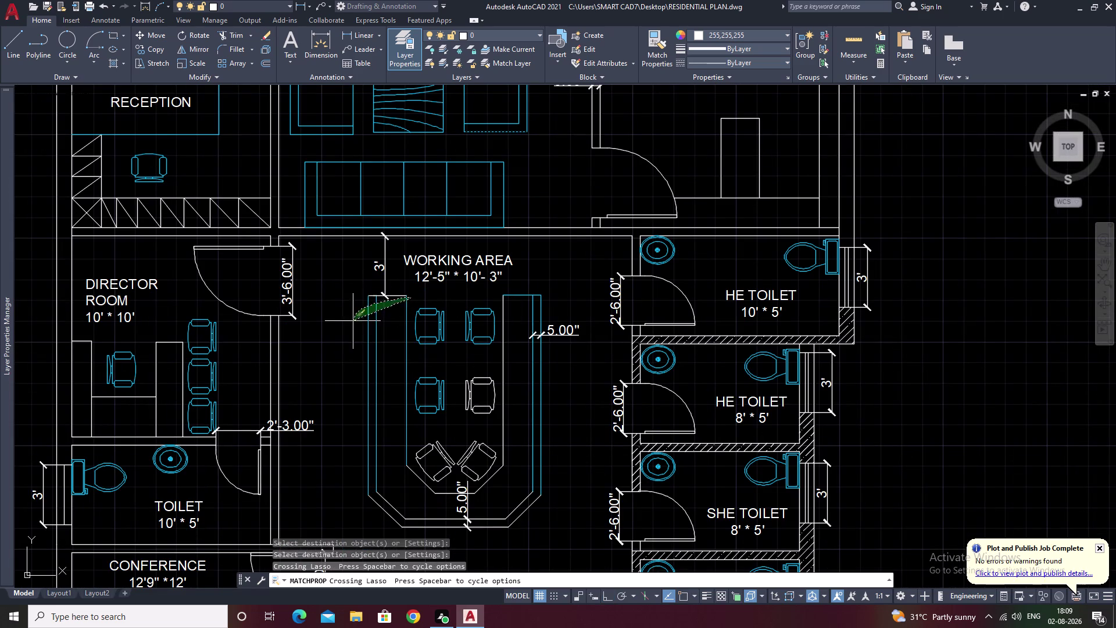
drag(354, 318, 344, 360)
click(396, 297)
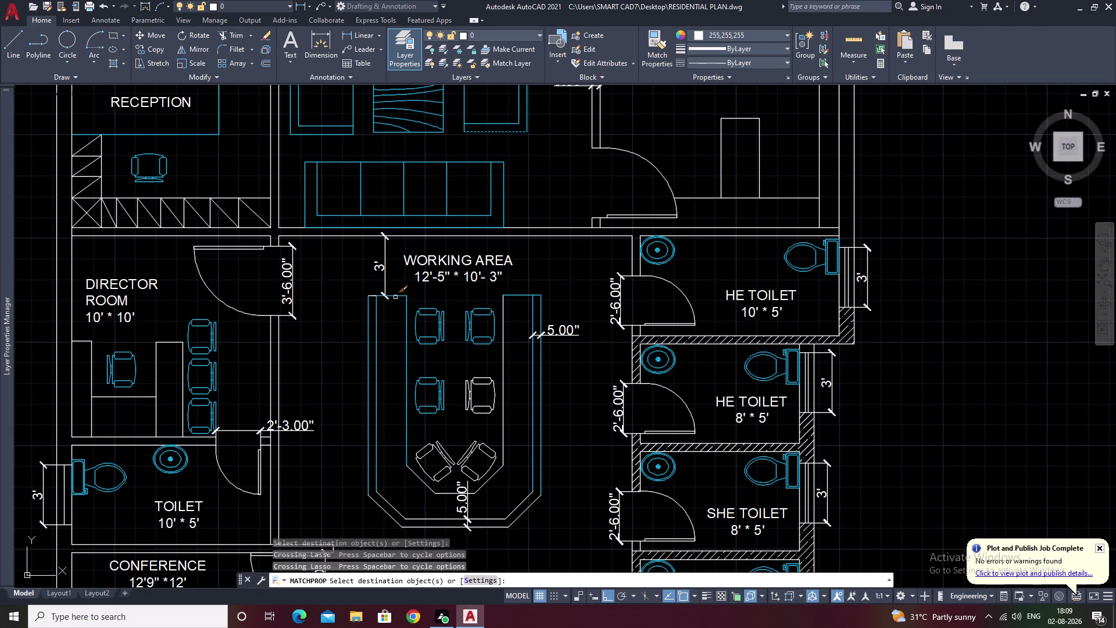
click(372, 296)
scroll(down, 3)
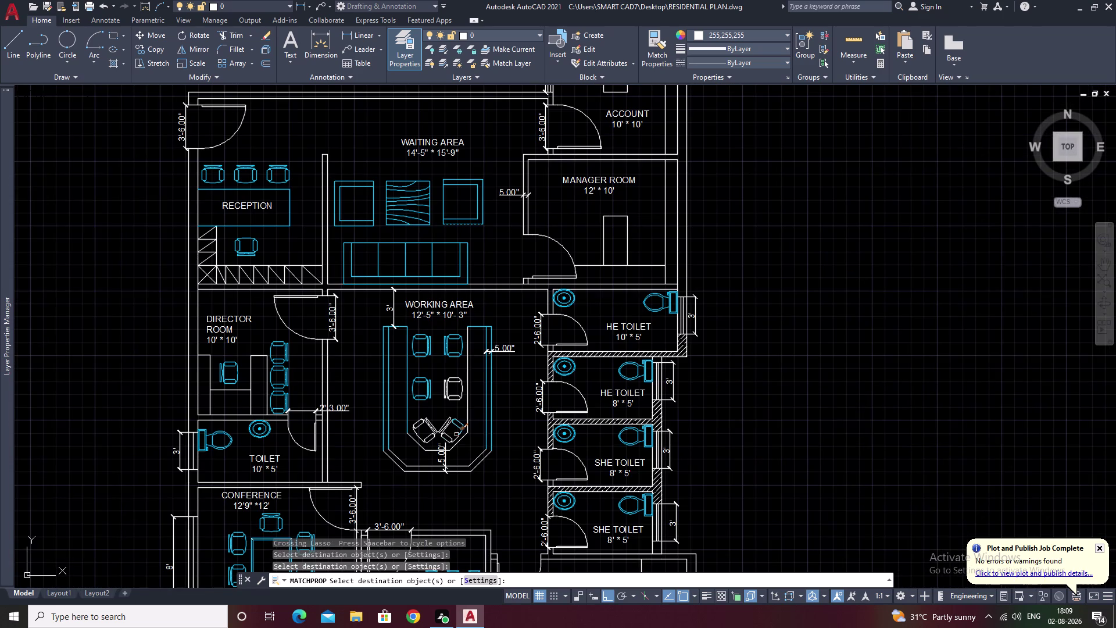
Make the upper and lower working-area chairs cyan.
drag(495, 456, 426, 407)
drag(496, 400, 433, 361)
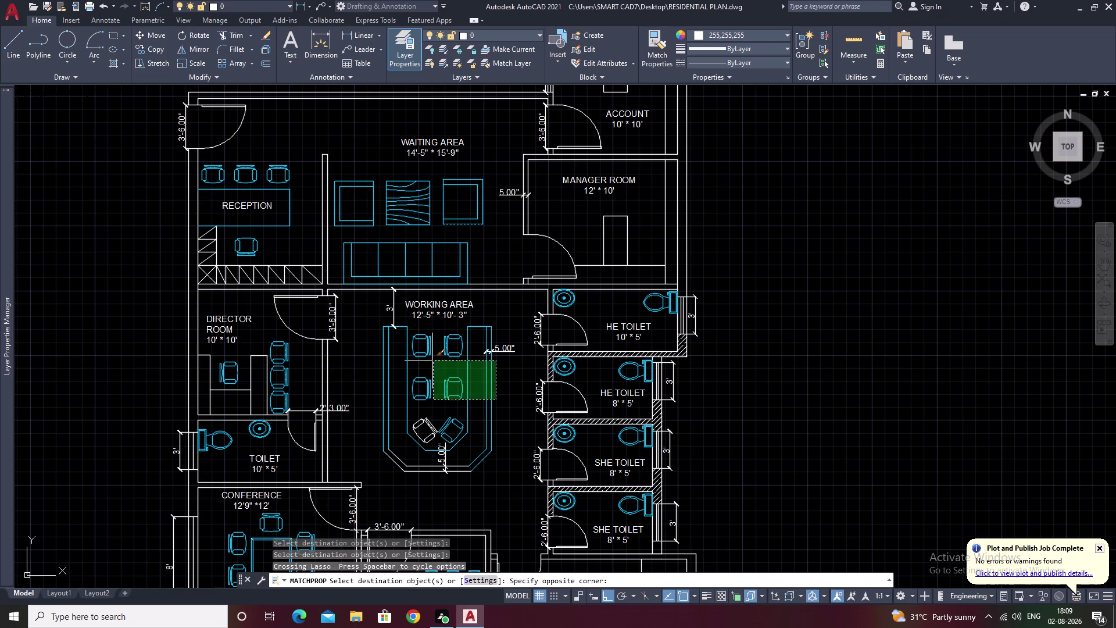
click(415, 364)
drag(422, 406, 417, 419)
drag(409, 428, 387, 451)
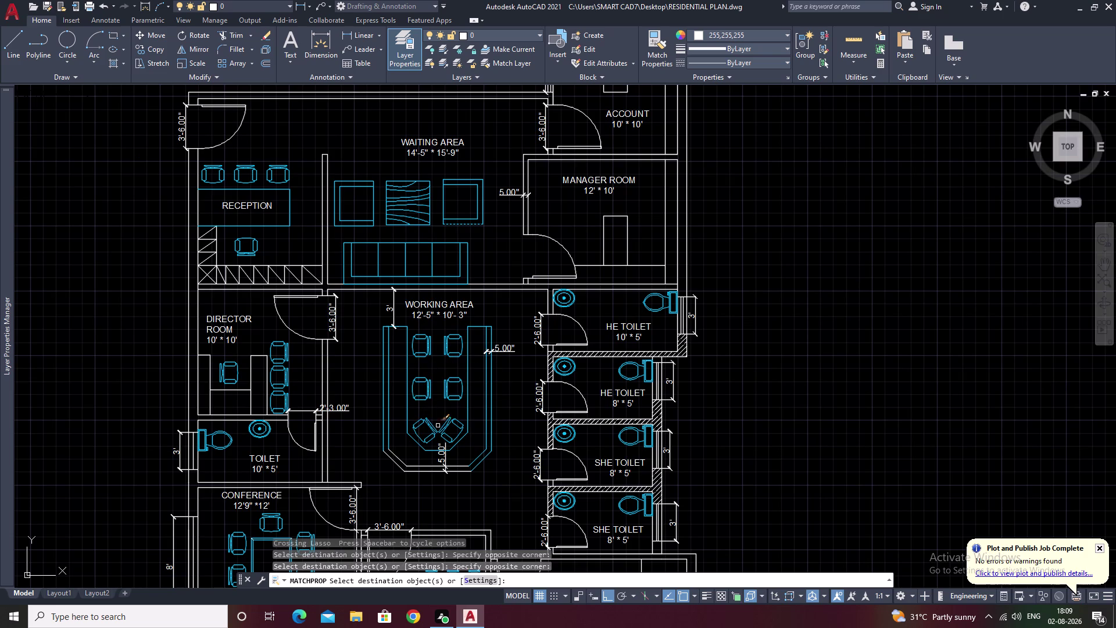
Make the working-area desk's bottom outline and the 5.00" dimension cyan.
drag(405, 454, 393, 464)
click(392, 465)
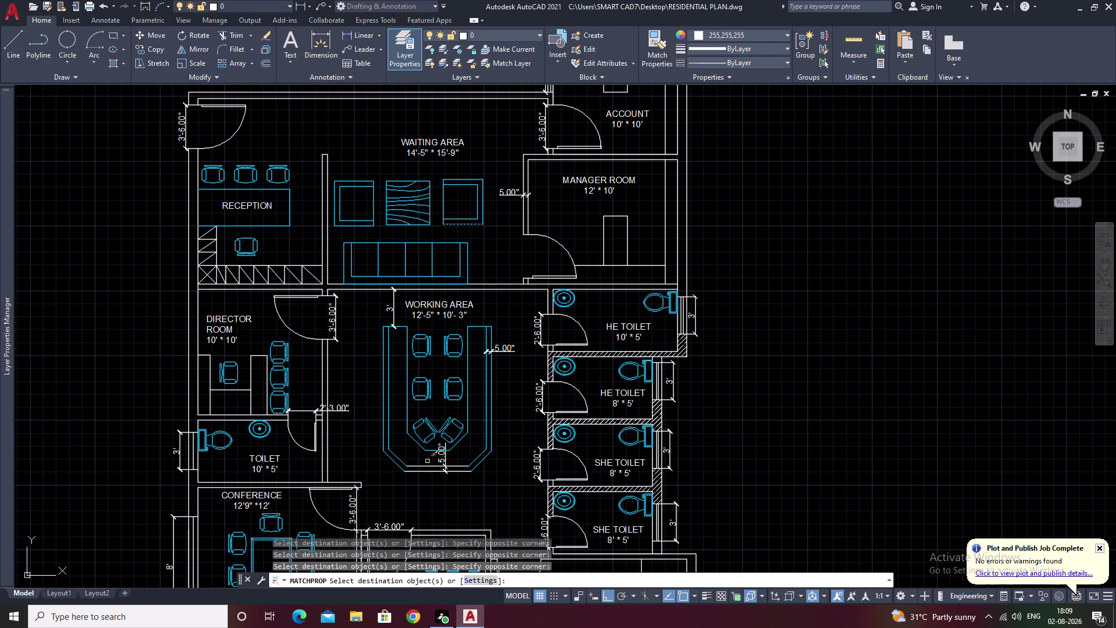
drag(428, 459, 424, 476)
click(448, 485)
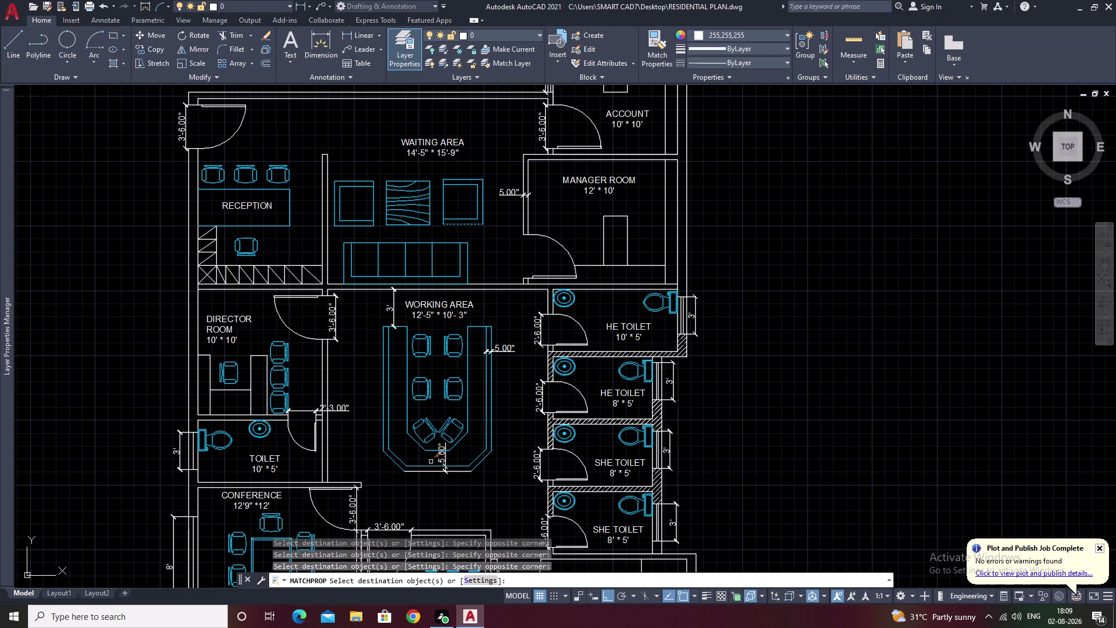
drag(431, 461, 428, 473)
click(424, 475)
scroll(up, 3)
click(433, 475)
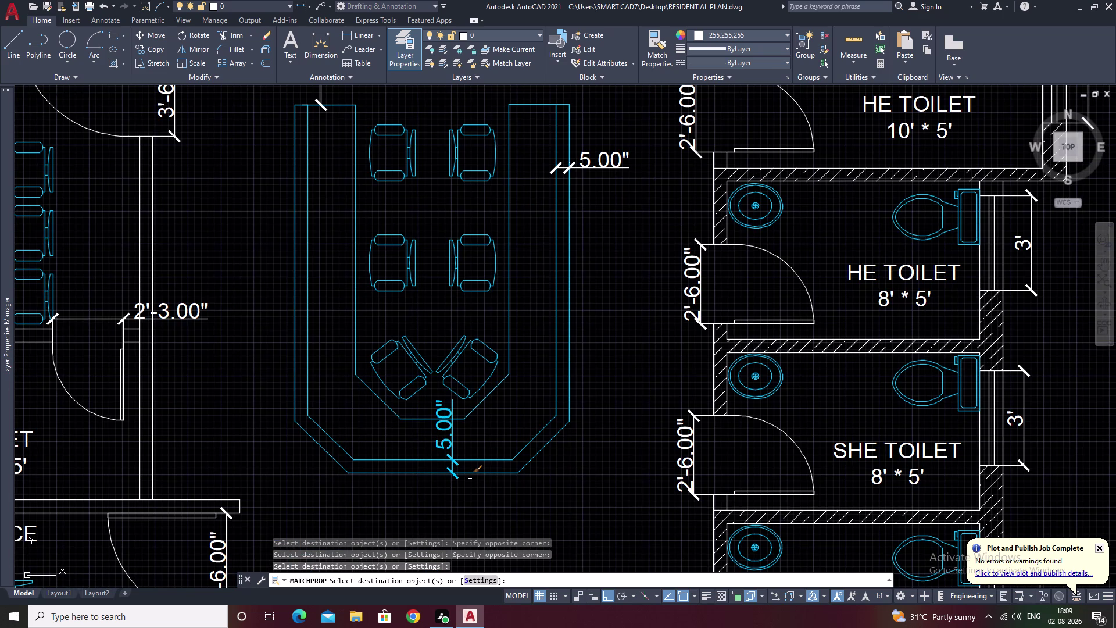
Cancel property matching and undo the last recolouring batch with Ctrl+Z.
key(ctrl+z)
key(ctrl+z)
key(ctrl+z)
key(Escape)
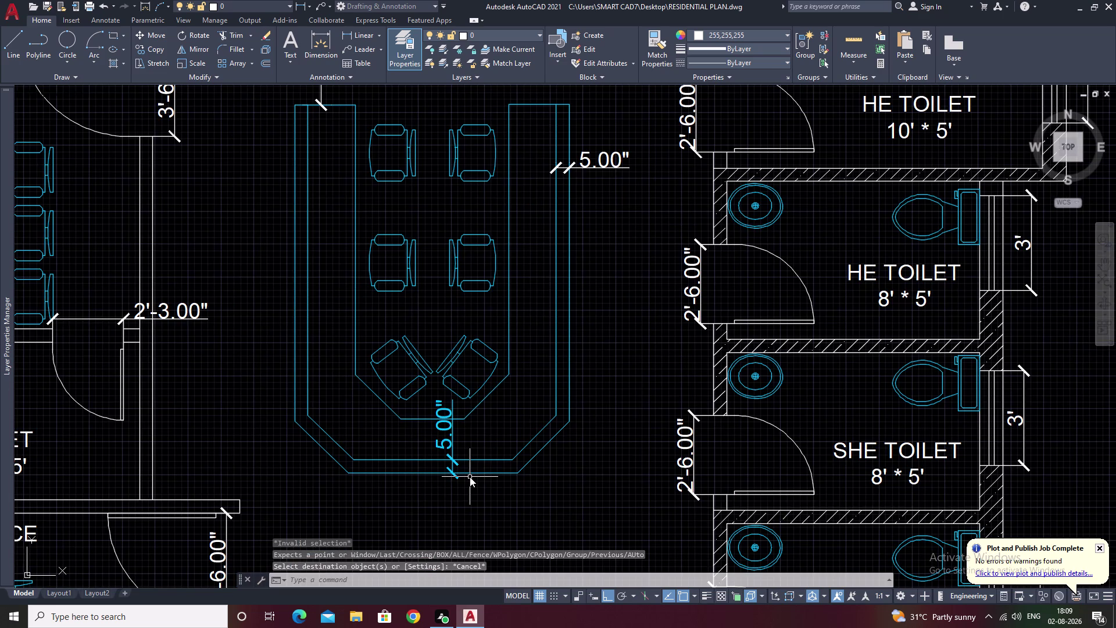
key(ctrl+z)
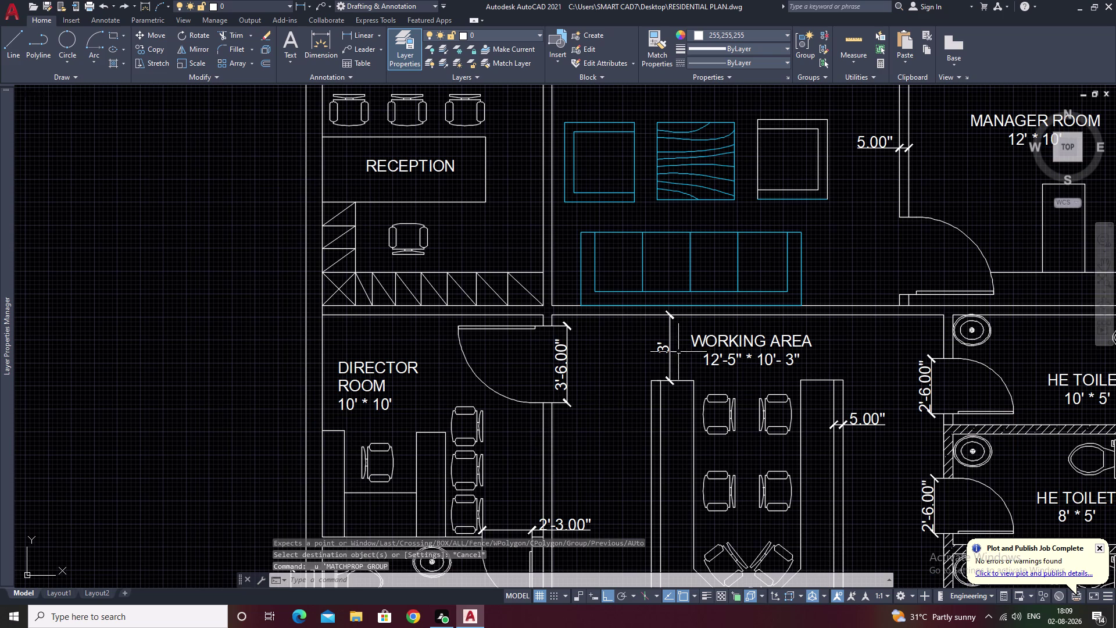
Restart Match Properties on a source object, then cancel it.
middle_drag(681, 350, 499, 418)
scroll(down, 3)
scroll(up, 3)
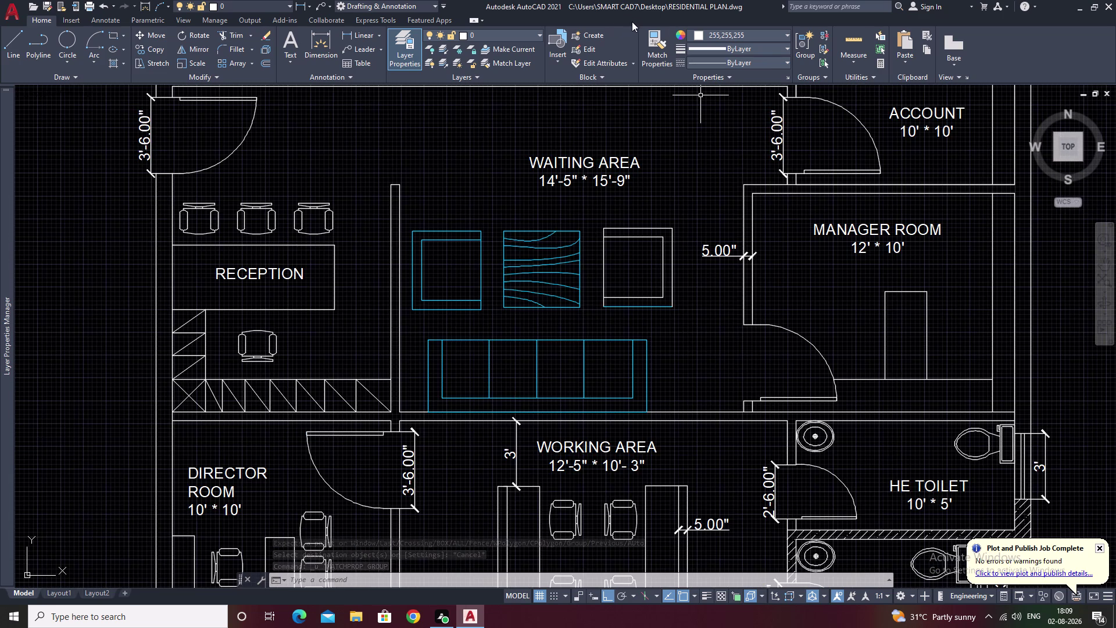
click(658, 44)
click(463, 233)
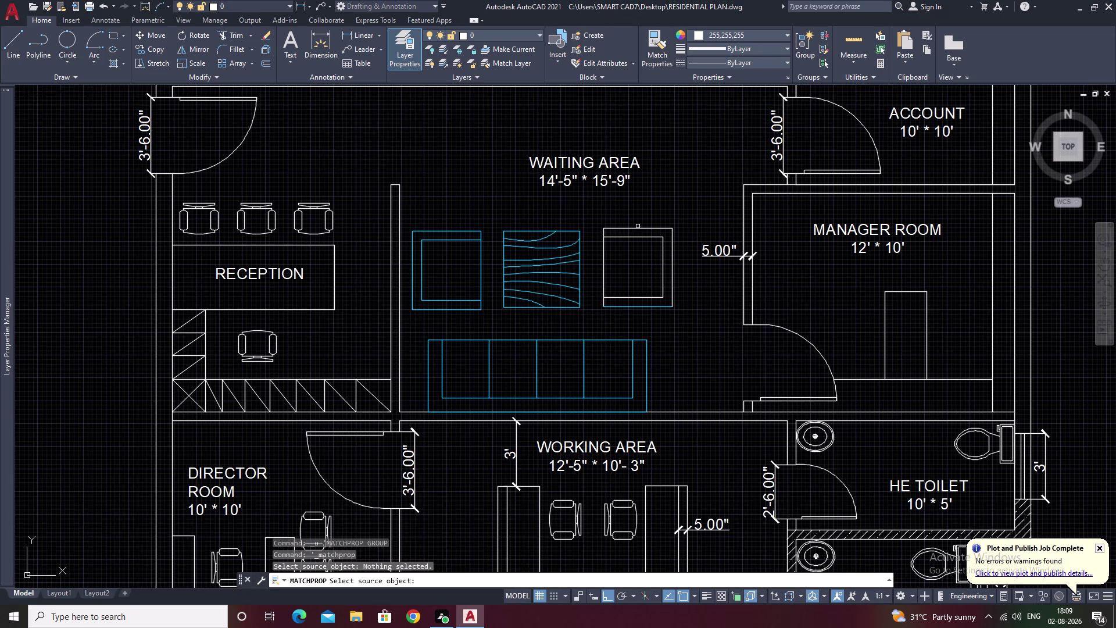
drag(670, 221, 635, 274)
key(Escape)
View the whole floor plan and select the reception chairs.
scroll(down, 3)
middle_drag(771, 270, 579, 261)
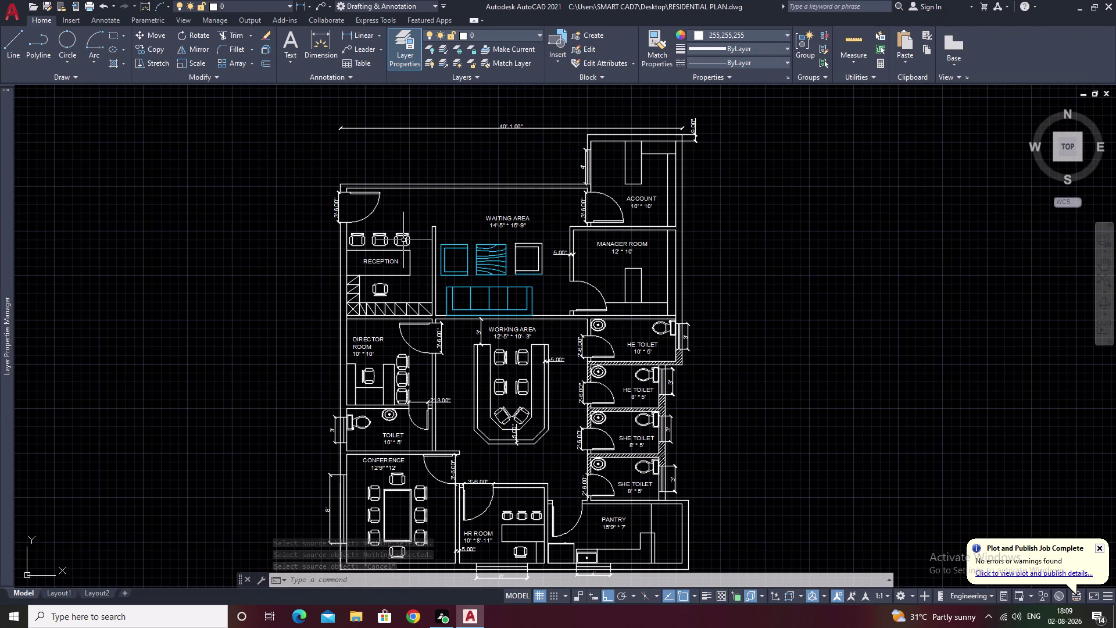
scroll(up, 3)
drag(423, 223, 300, 247)
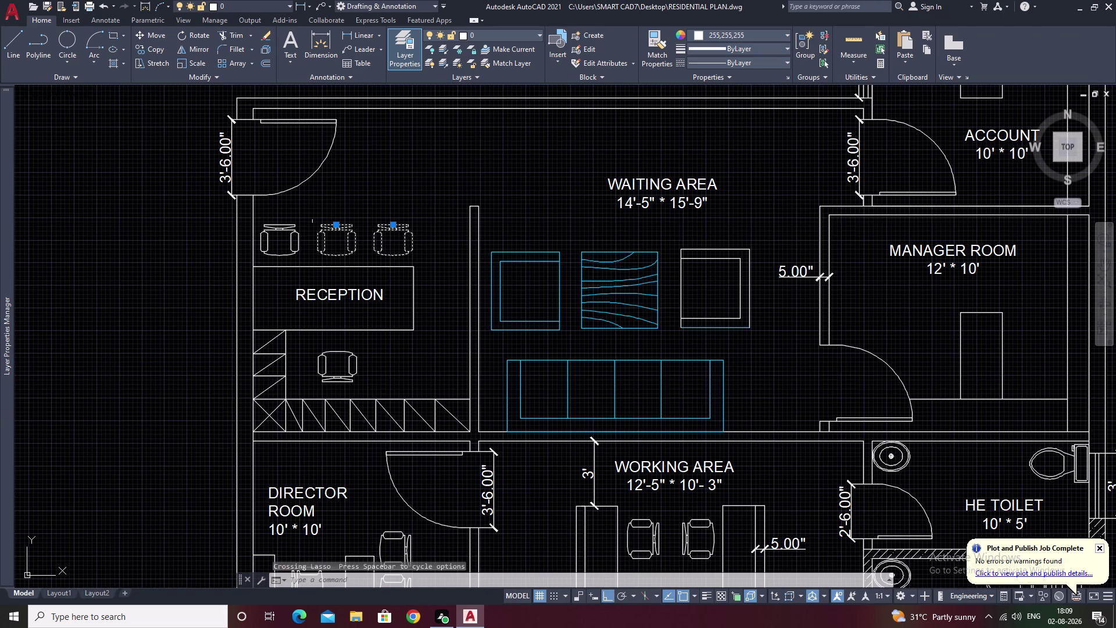
Select the three chairs above the reception desk, start a move, then undo it.
drag(315, 221, 277, 248)
text(M)
key(space)
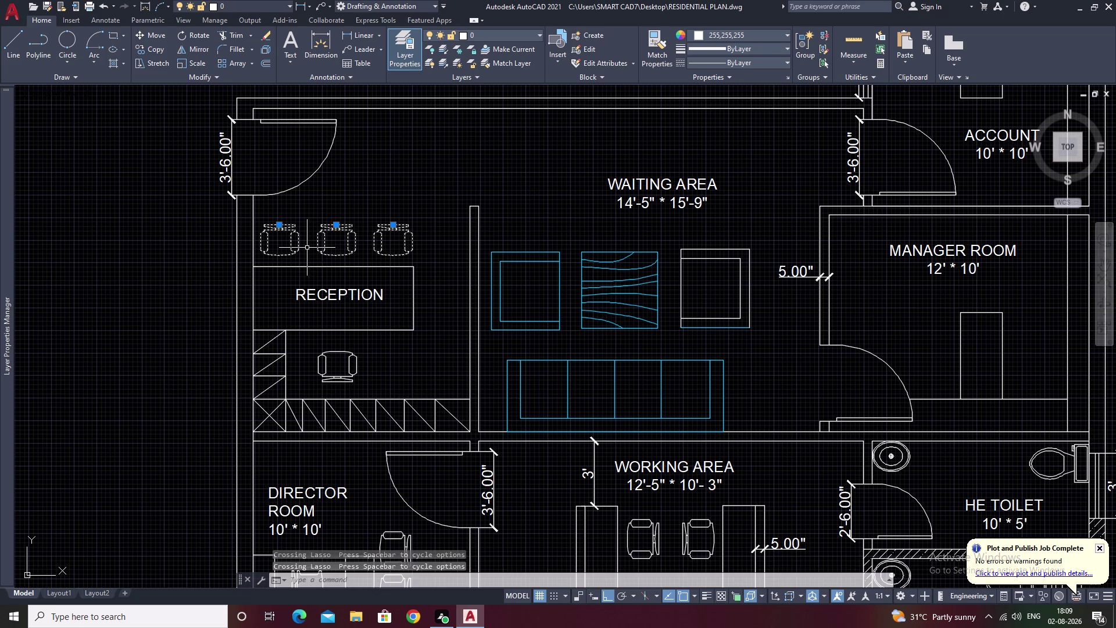
click(321, 243)
scroll(down, 3)
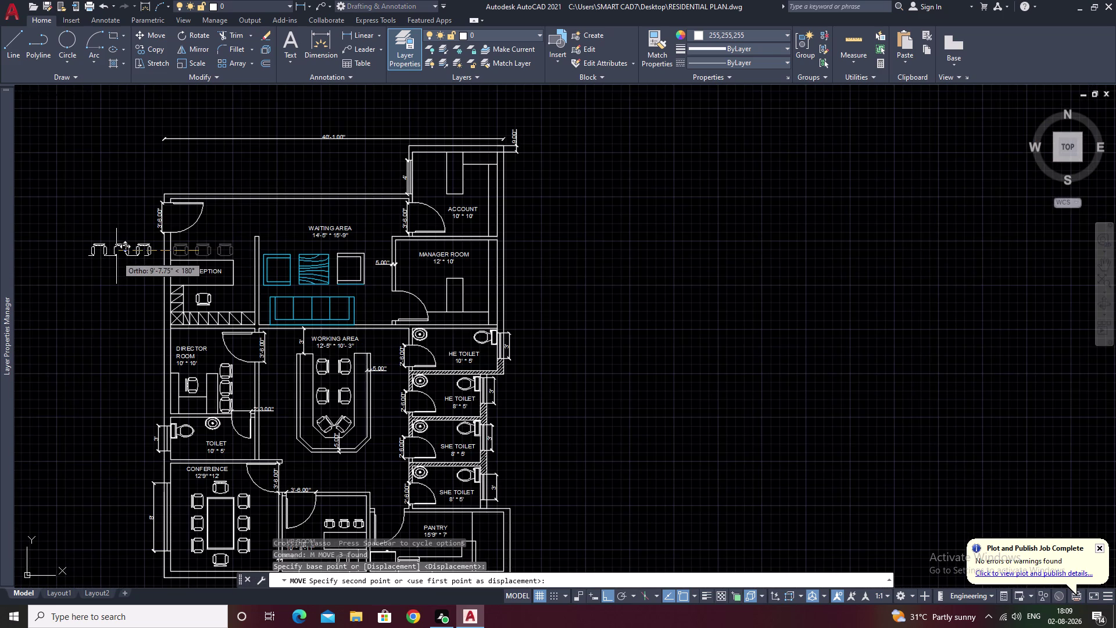
key(ctrl+z)
key(Escape)
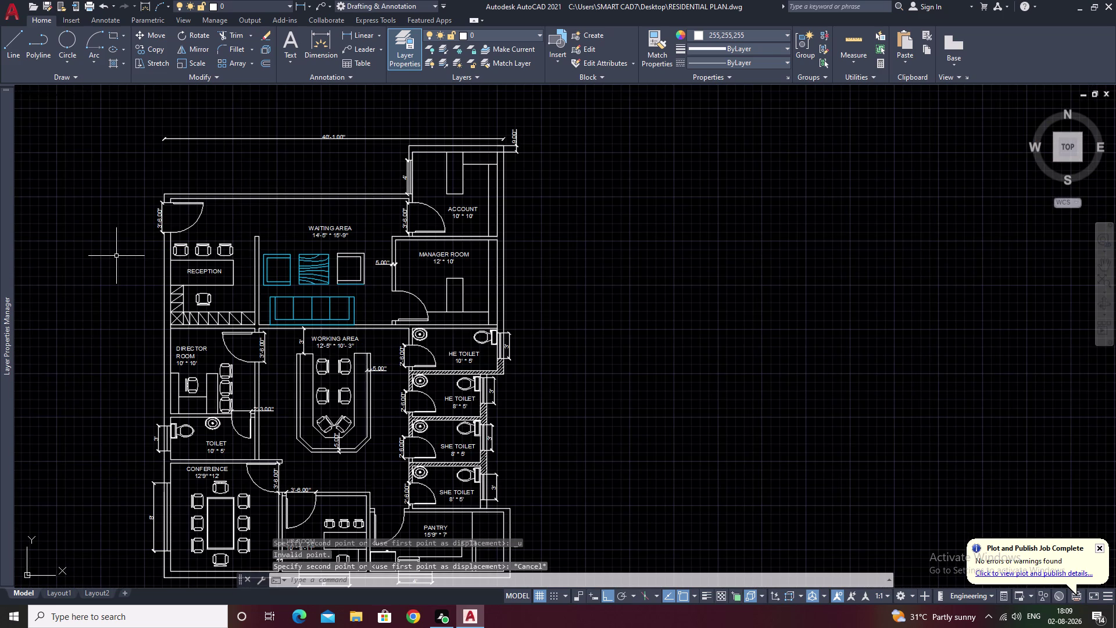
scroll(up, 3)
Copy the three reception chairs with CO into the empty space left of the plan.
drag(260, 208, 152, 261)
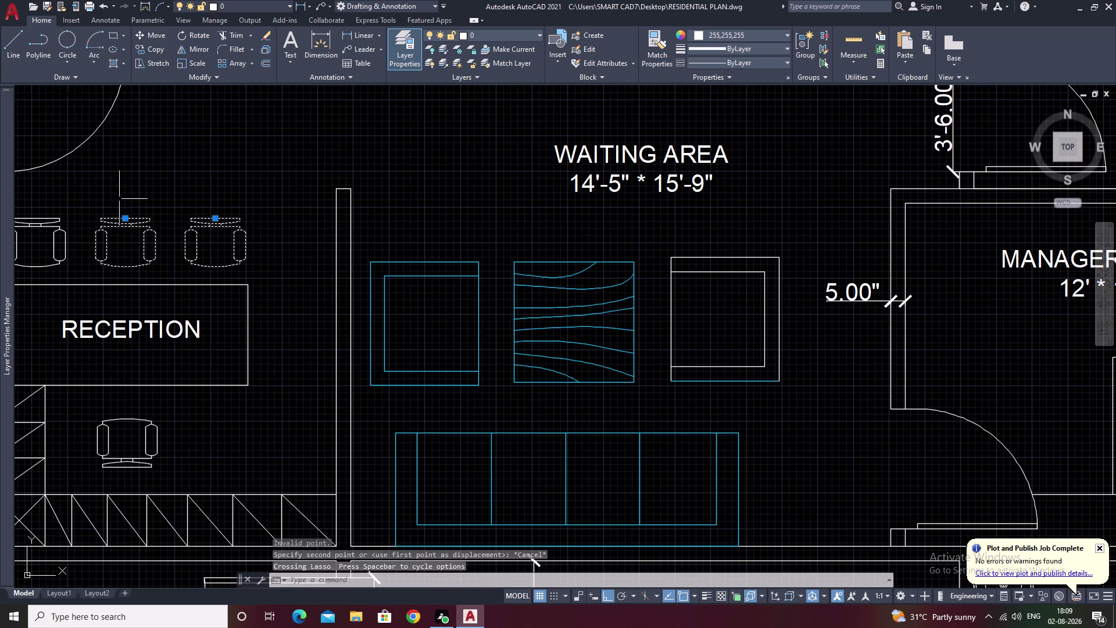
middle_drag(115, 203, 314, 190)
drag(300, 191, 214, 242)
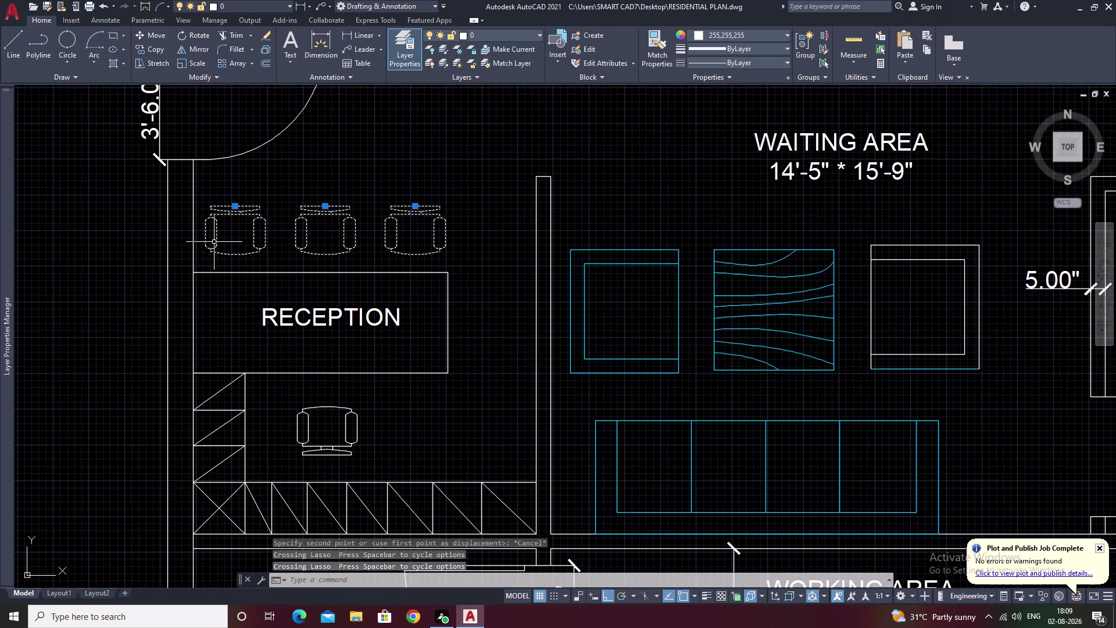
text(CO)
key(space)
click(300, 231)
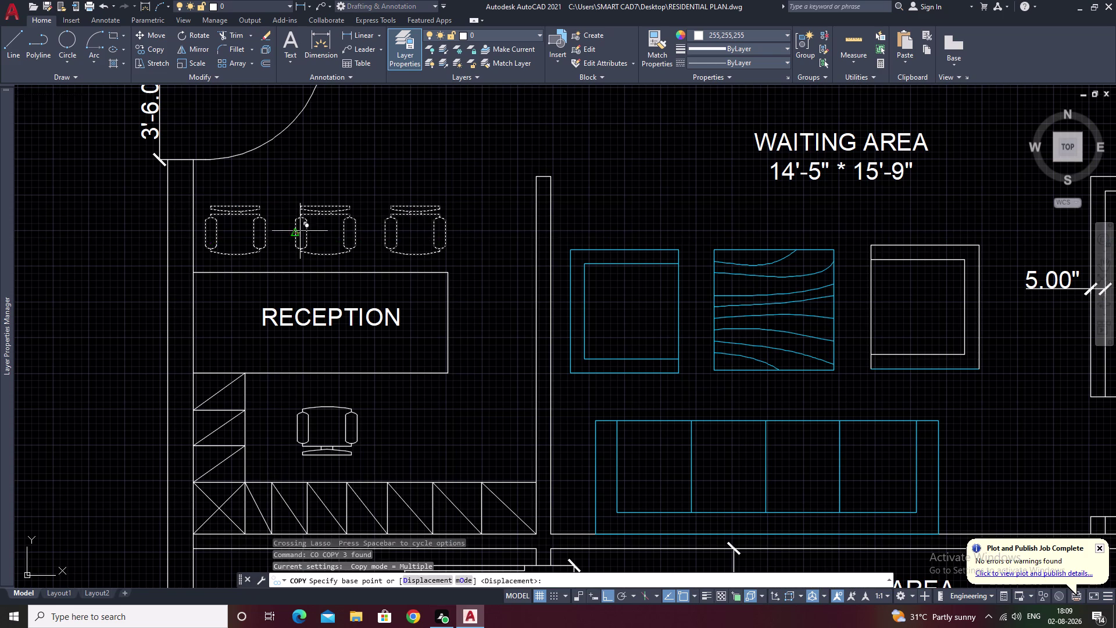
scroll(down, 3)
middle_drag(61, 232, 381, 220)
scroll(down, 3)
click(186, 211)
key(Escape)
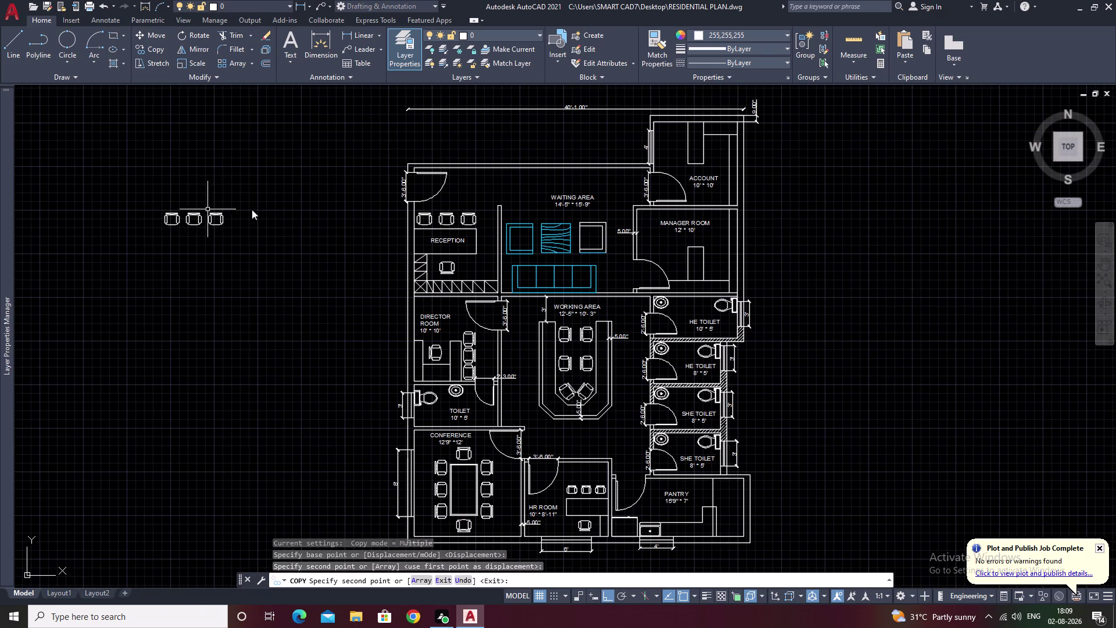
Select the copied chairs outside the plan and begin moving them.
middle_drag(272, 192, 210, 177)
drag(184, 171, 259, 336)
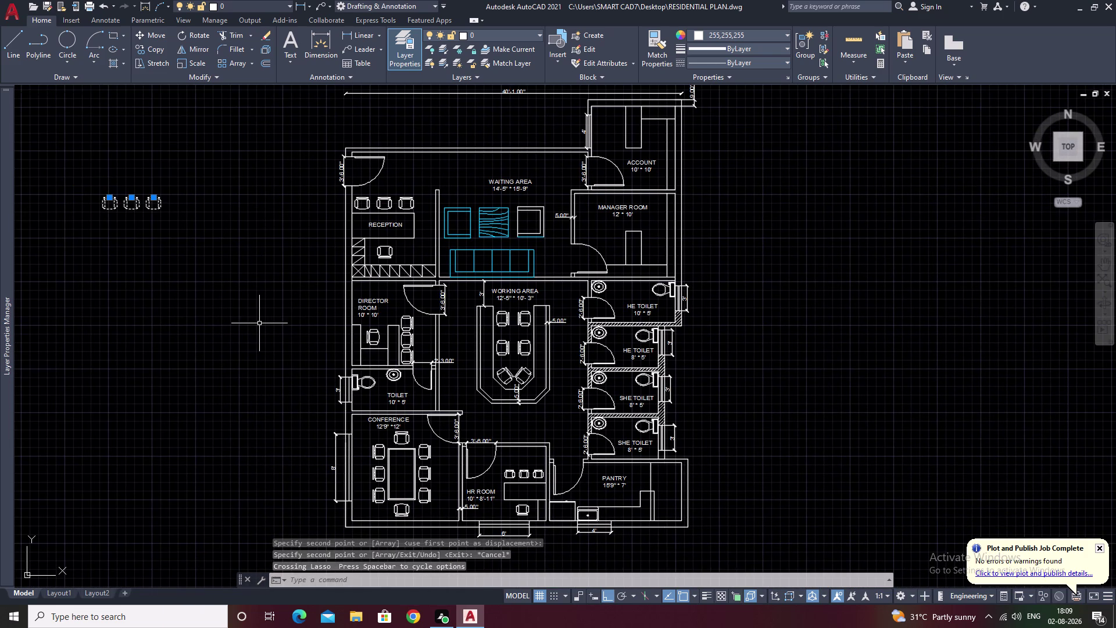
text(M)
key(space)
scroll(up, 3)
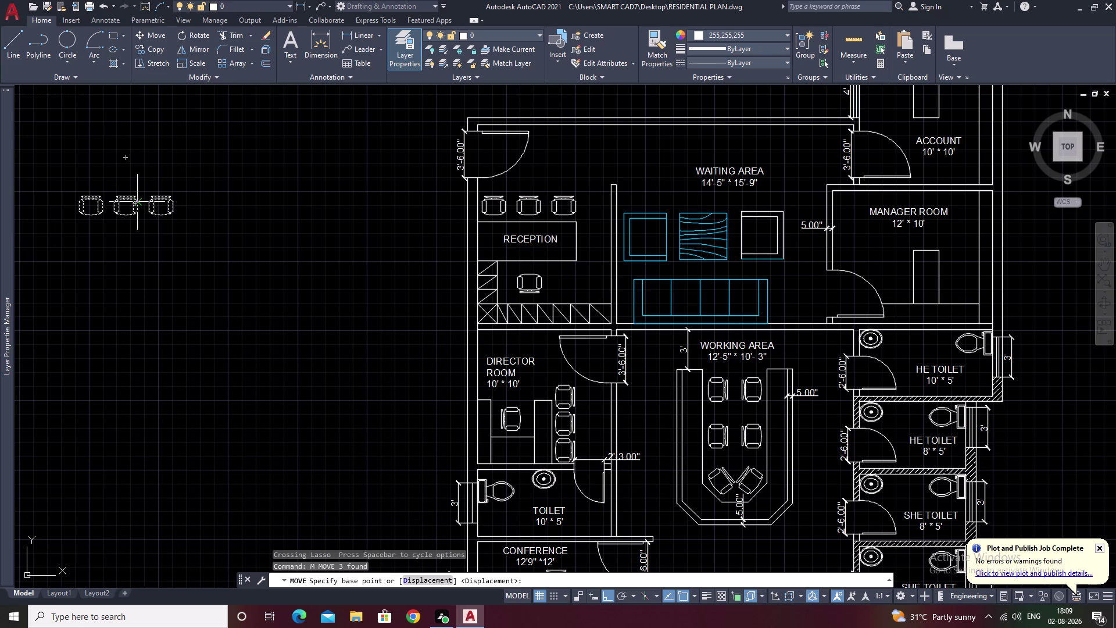
Cancel the move and rotate the three copied chairs 270° into a vertical column.
key(Escape)
drag(128, 122, 108, 310)
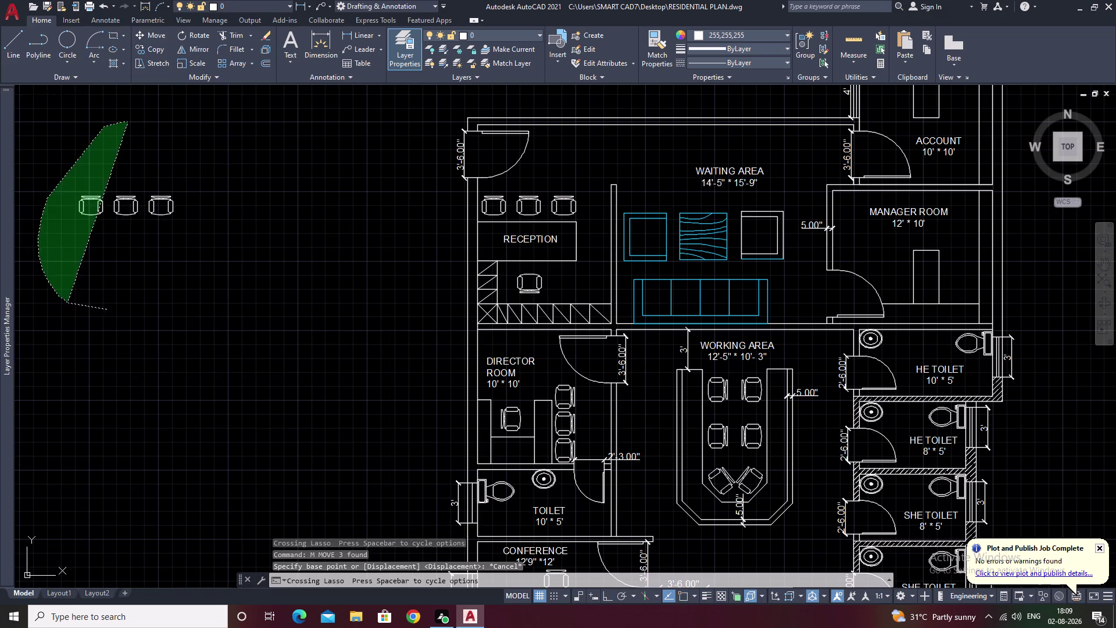
drag(205, 169, 179, 346)
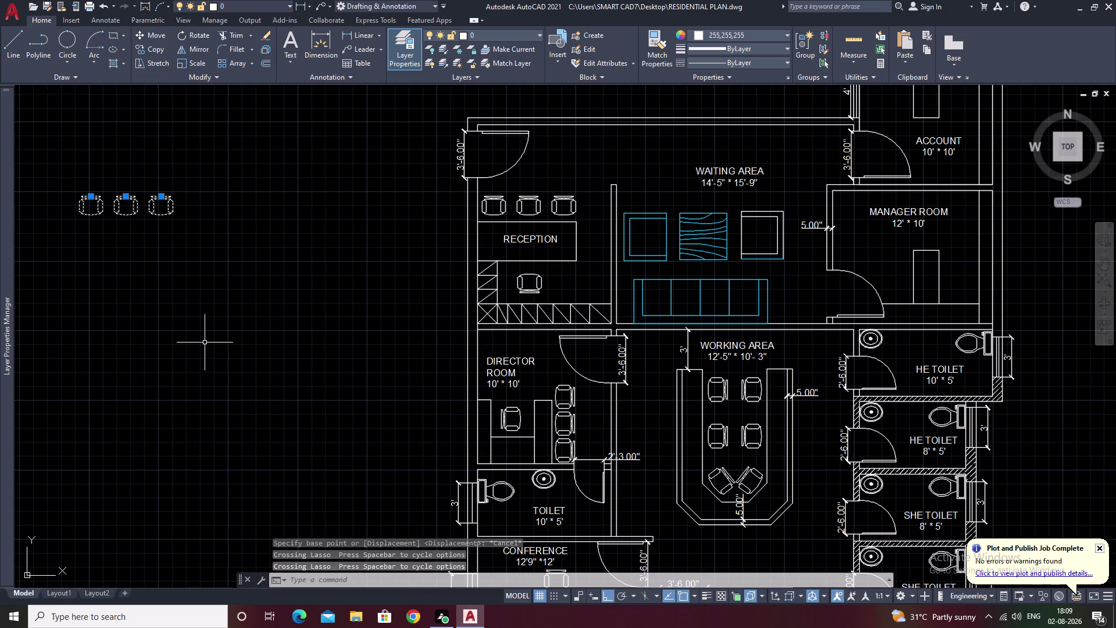
text(RO)
key(space)
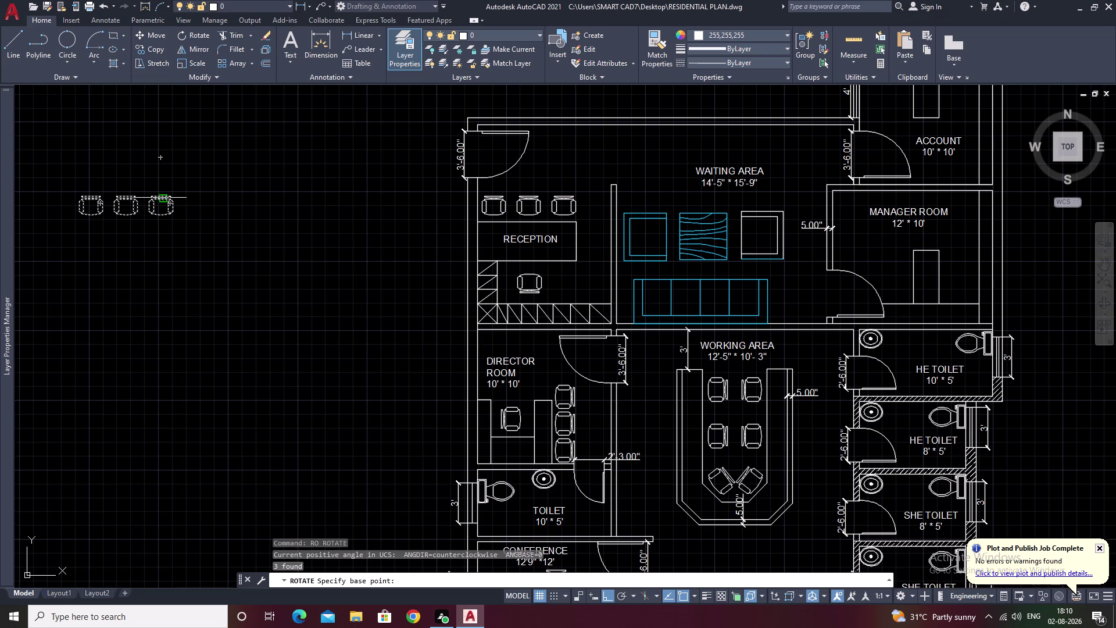
click(77, 195)
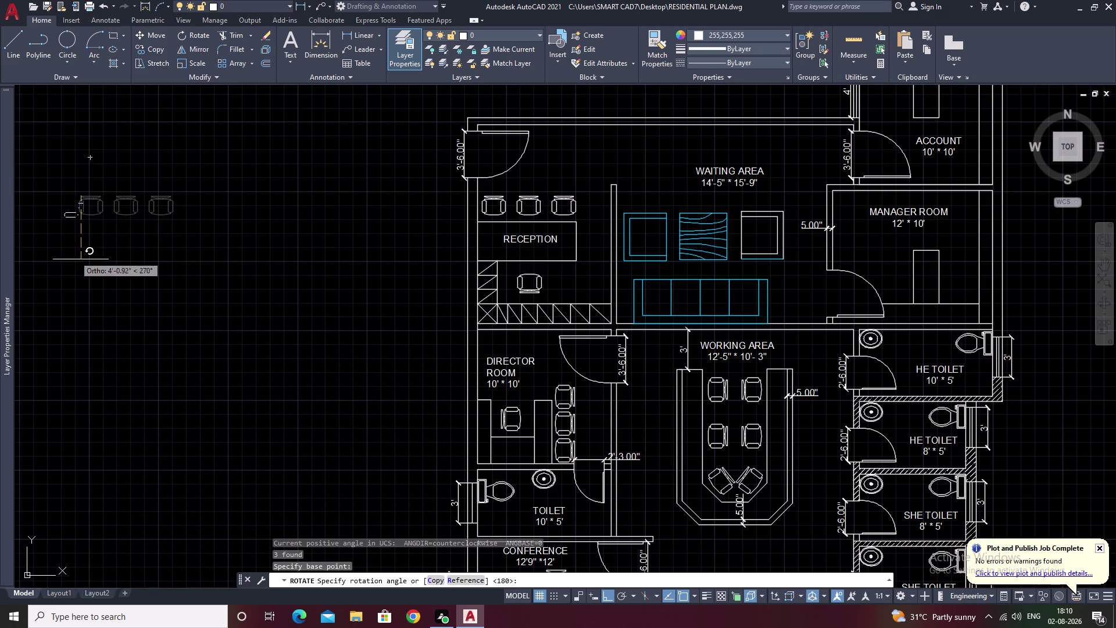
click(128, 115)
Pan over the plan and reselect the rotated chairs.
scroll(down, 3)
middle_drag(148, 167, 249, 237)
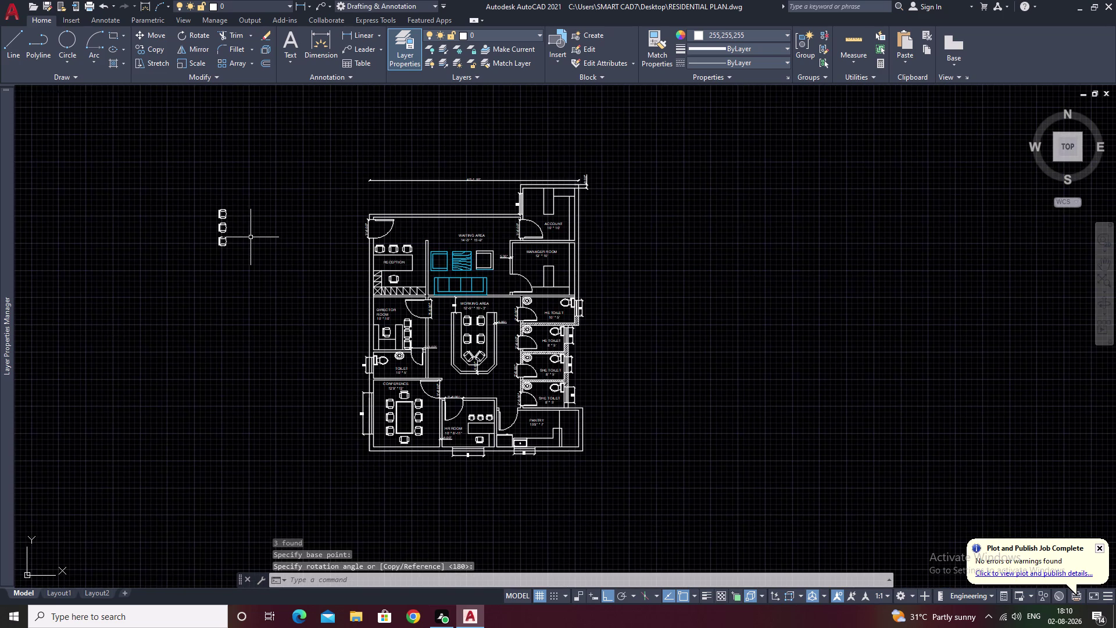
scroll(up, 3)
drag(225, 156, 199, 318)
drag(208, 321, 216, 320)
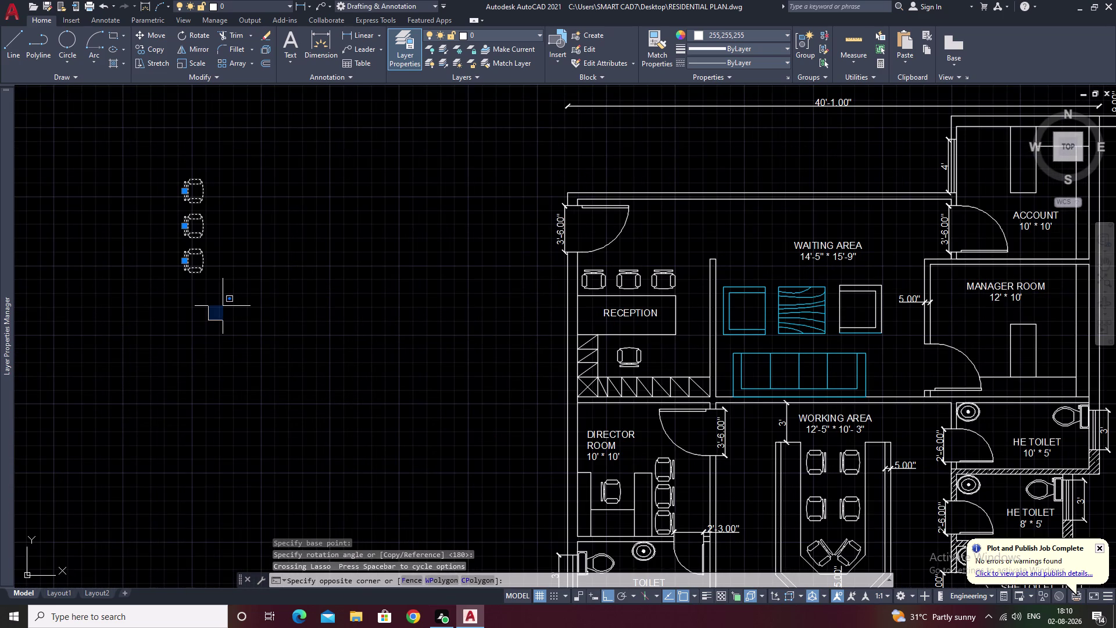
text(CO)
key(space)
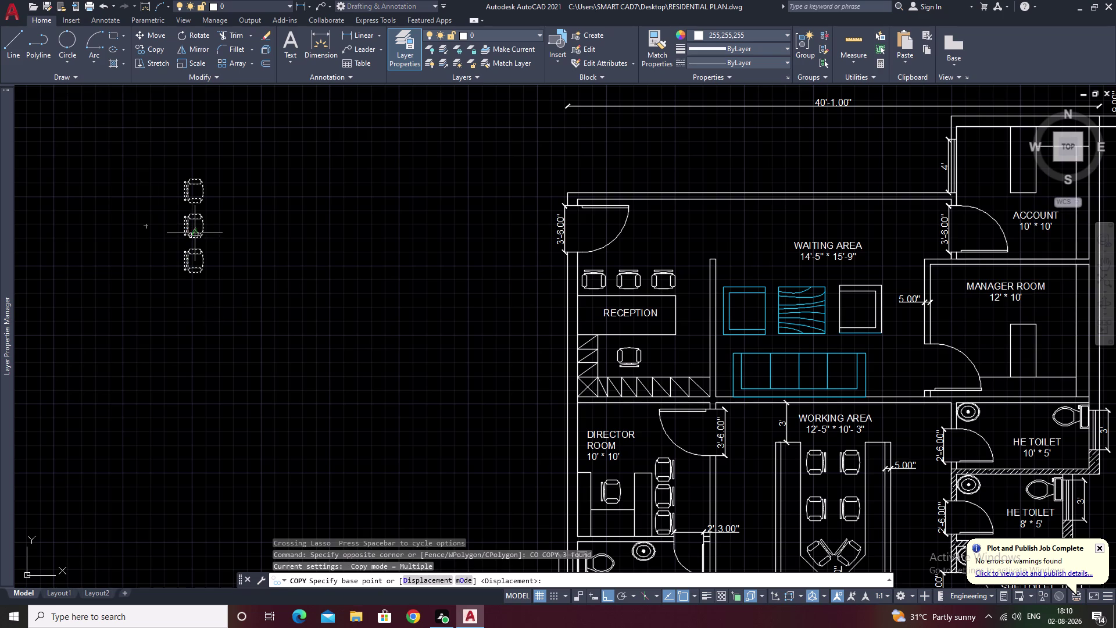
click(183, 228)
scroll(down, 3)
middle_drag(335, 290, 137, 312)
scroll(up, 3)
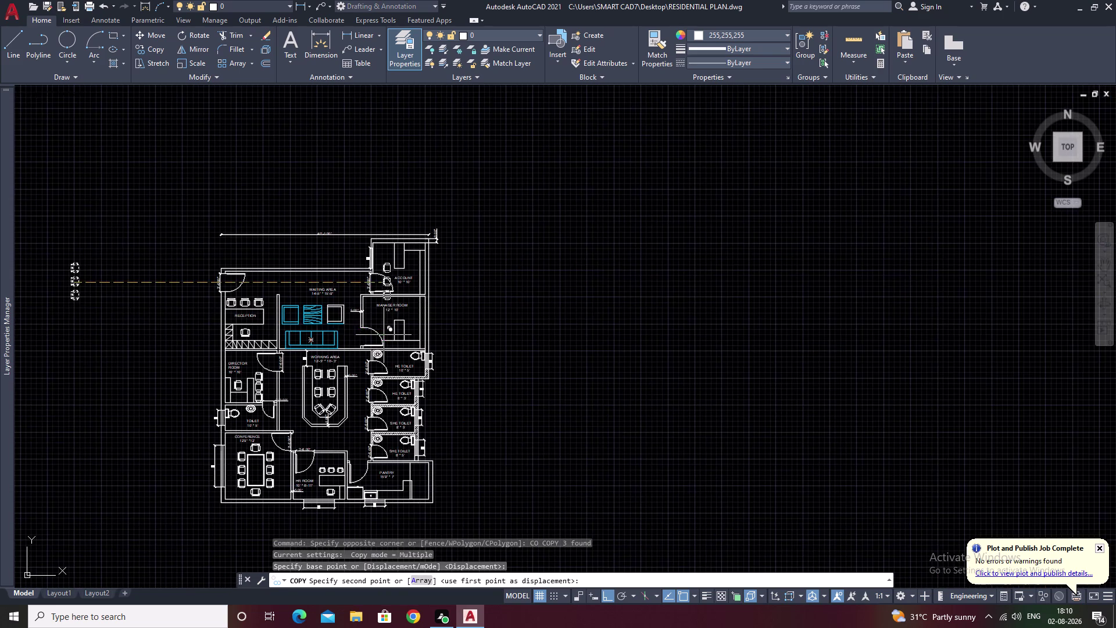
key(F8)
scroll(up, 3)
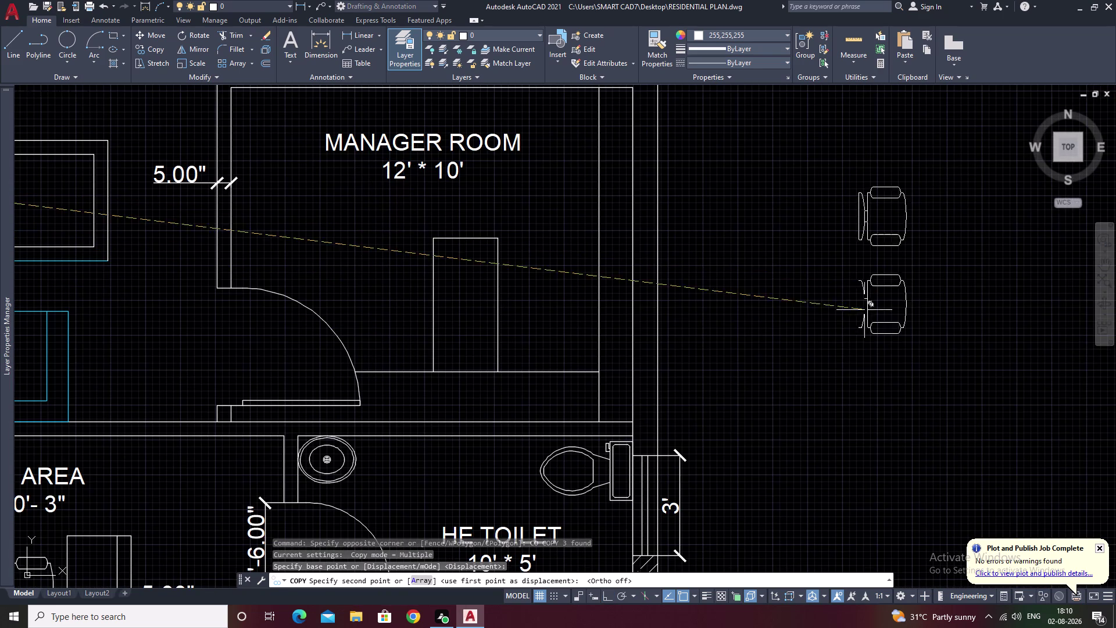
key(Escape)
scroll(down, 3)
middle_drag(686, 279, 953, 294)
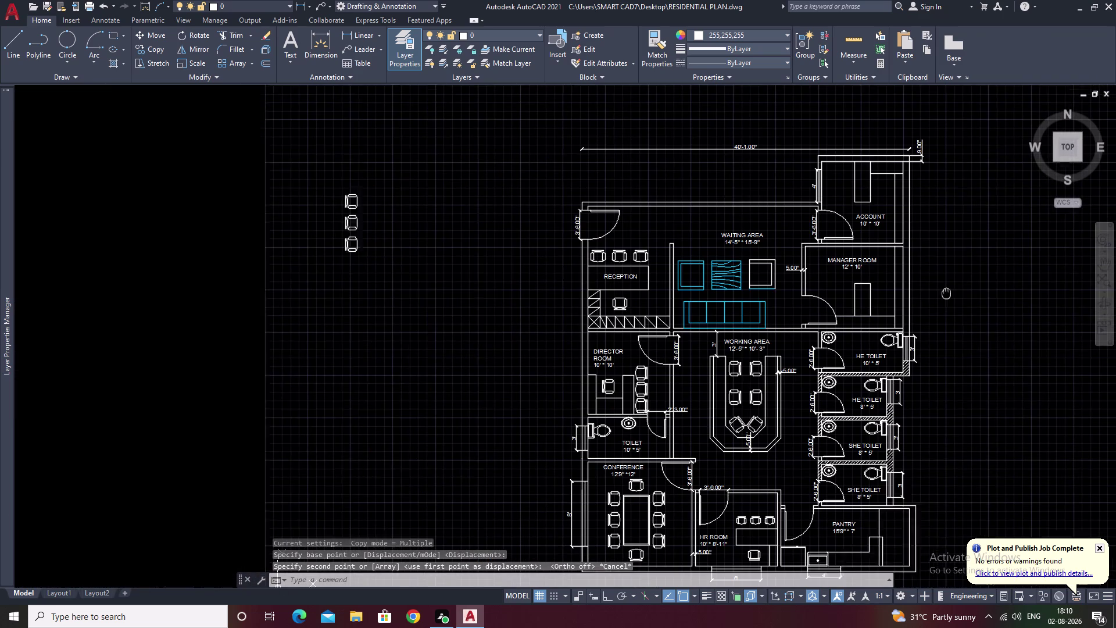
drag(406, 179, 365, 319)
scroll(up, 3)
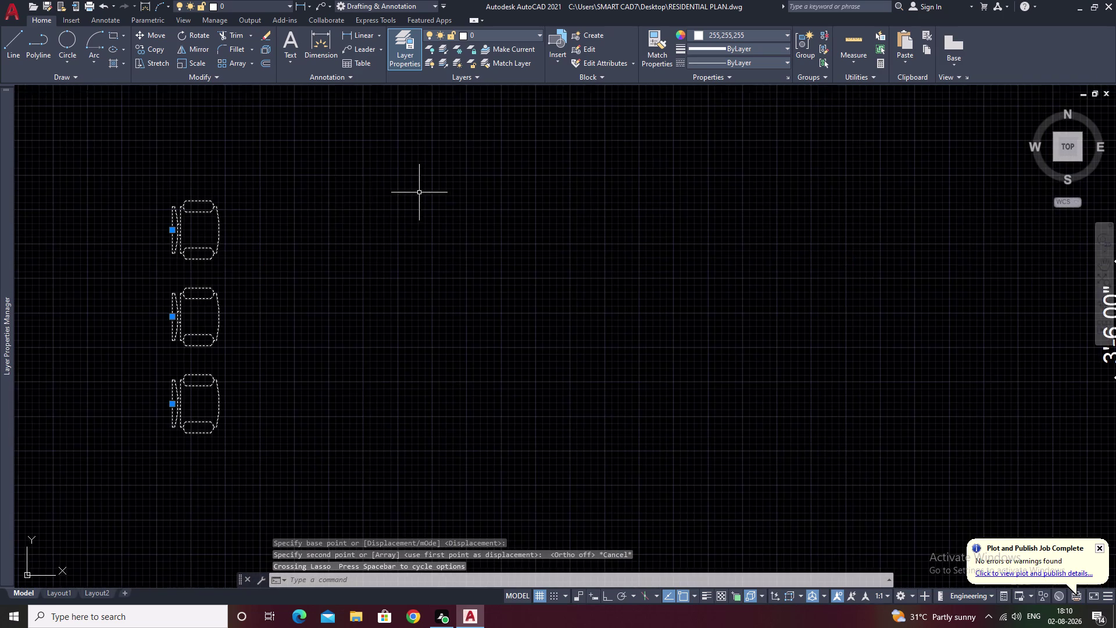
middle_drag(309, 204, 465, 178)
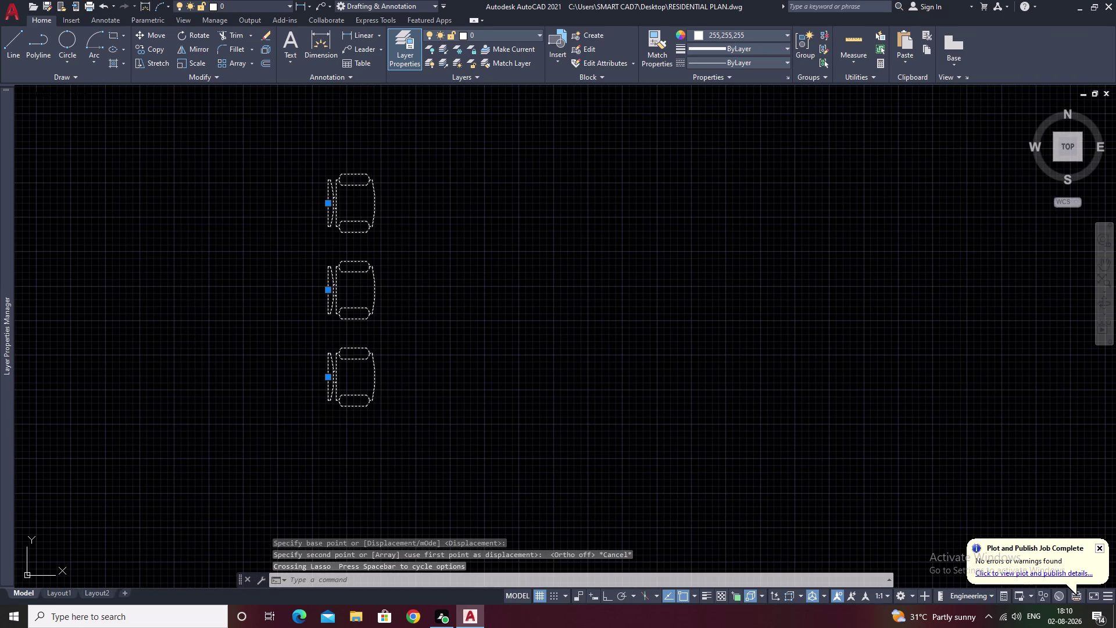
key(Escape)
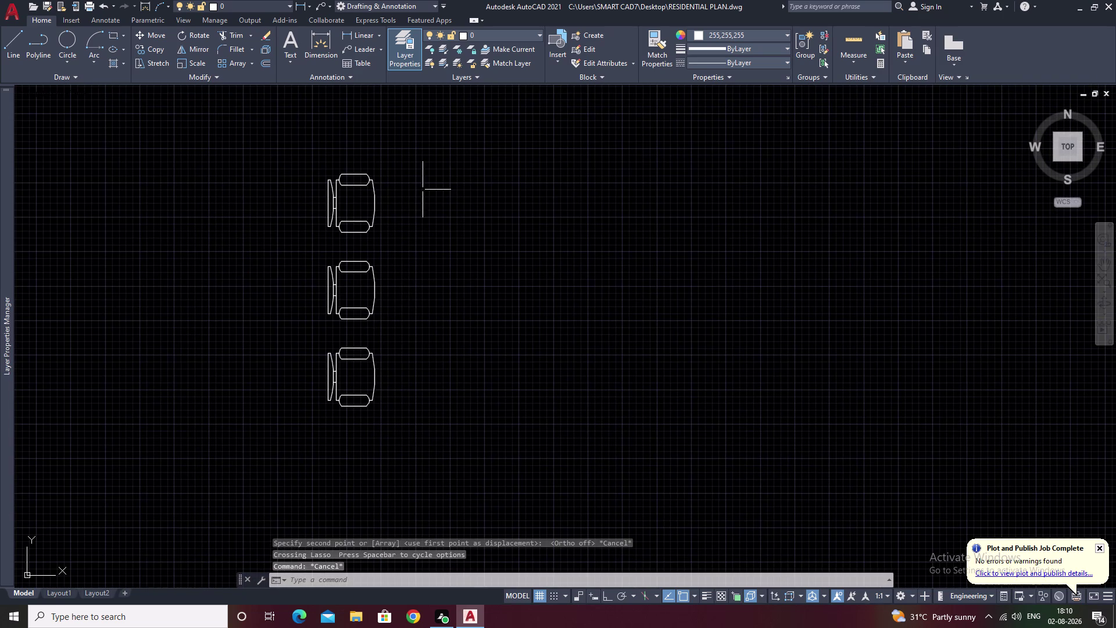
drag(385, 163, 348, 440)
Scale the three rotated chairs down to a smaller size.
drag(363, 440, 373, 440)
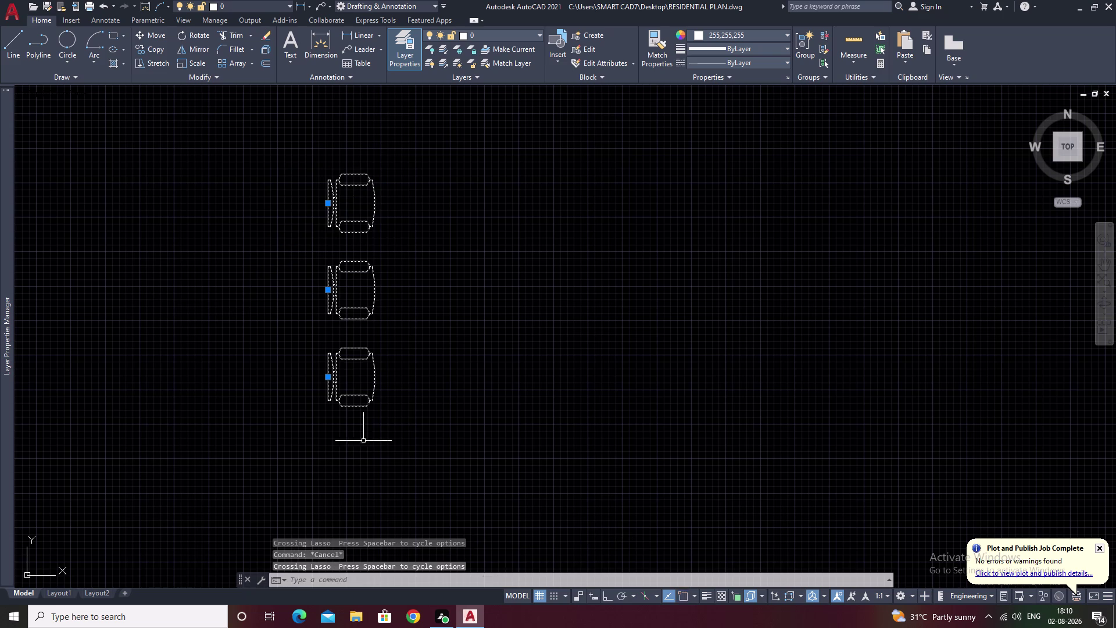
click(379, 119)
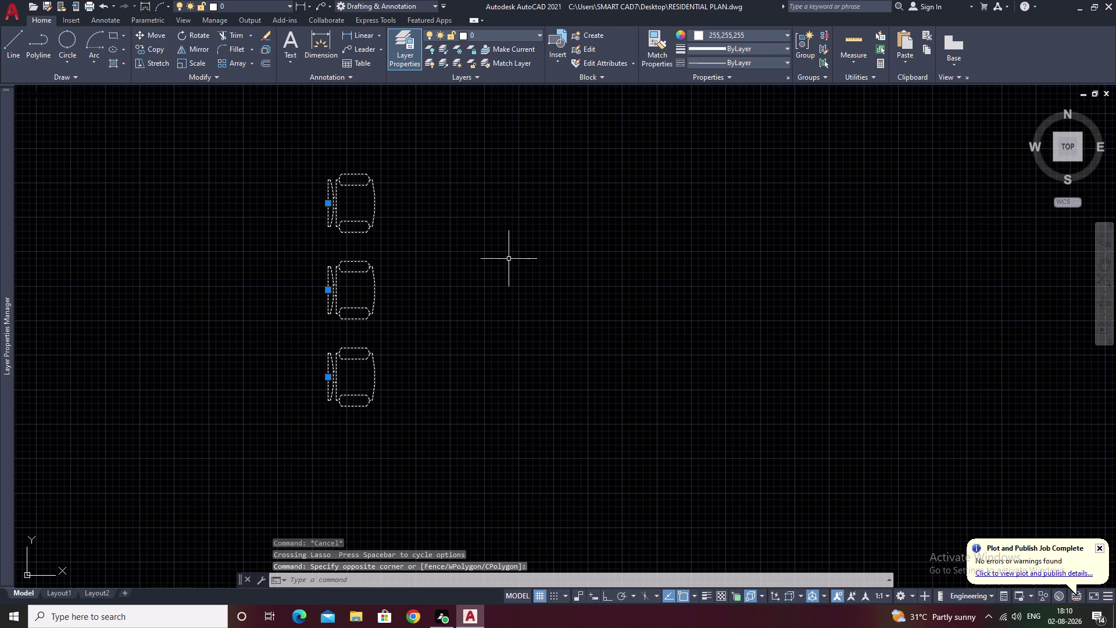
text(SC)
key(space)
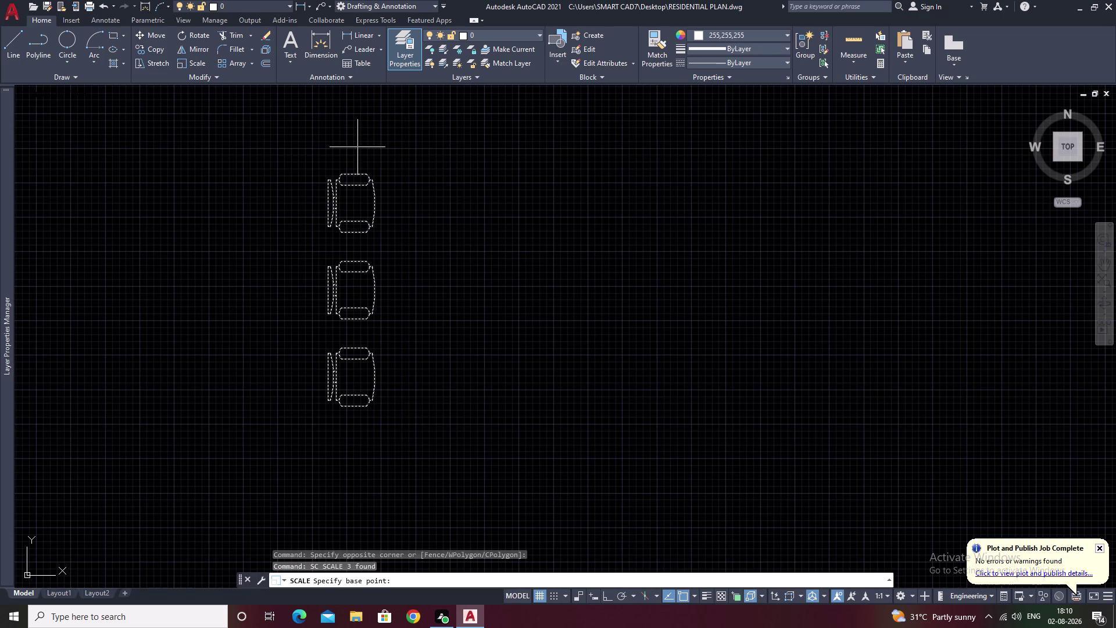
click(373, 183)
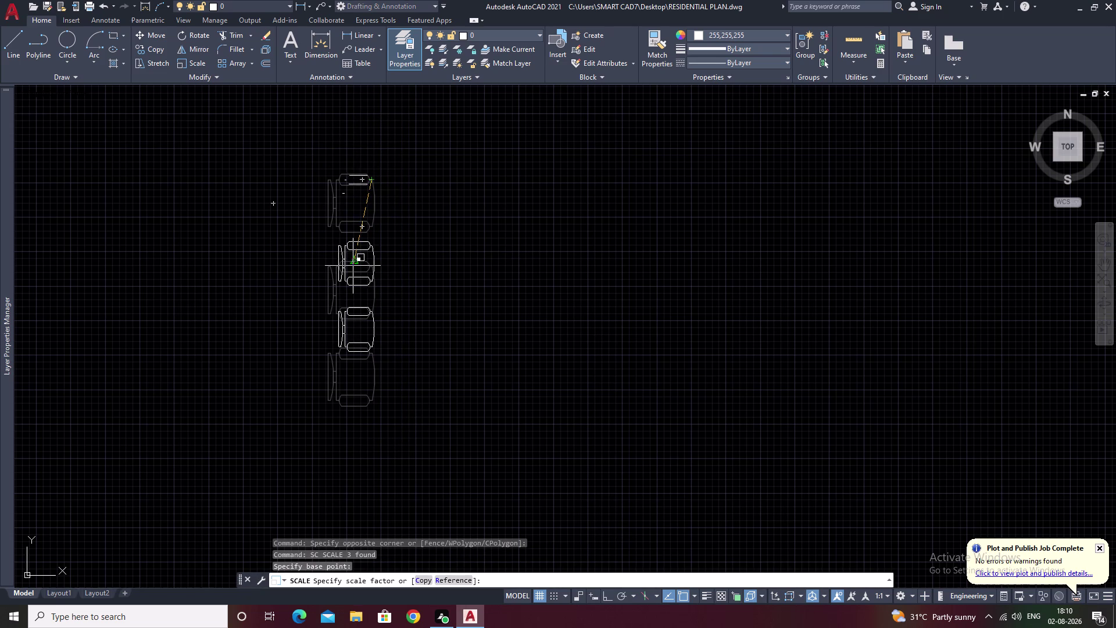
click(353, 265)
Move the resized chair column into the Manager Room beside the desk.
drag(415, 157, 352, 156)
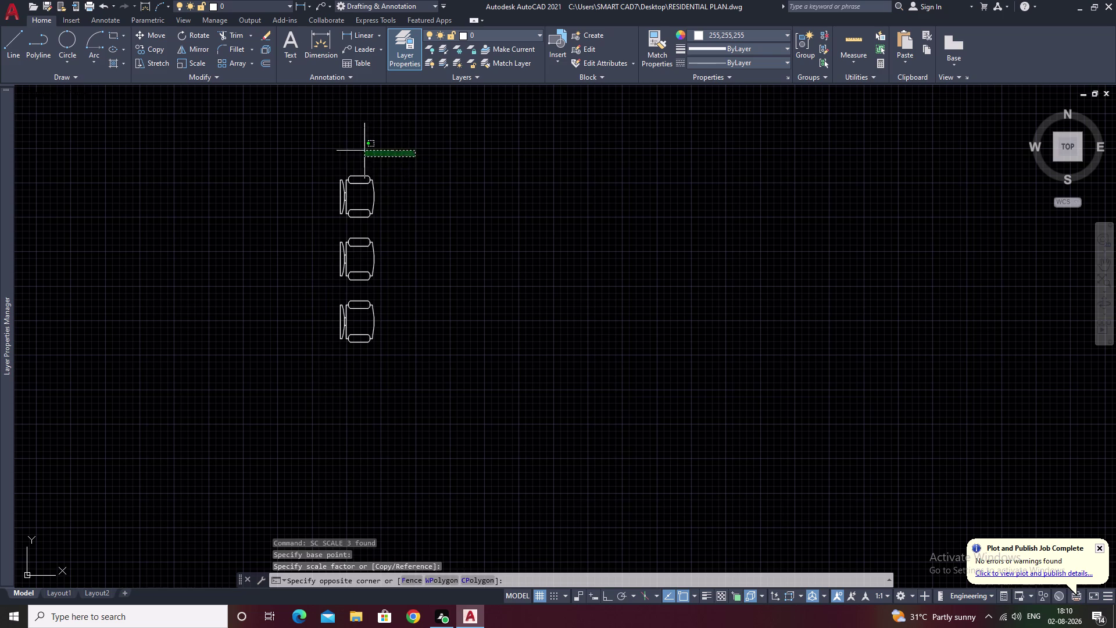
drag(351, 157, 442, 436)
text(M)
key(space)
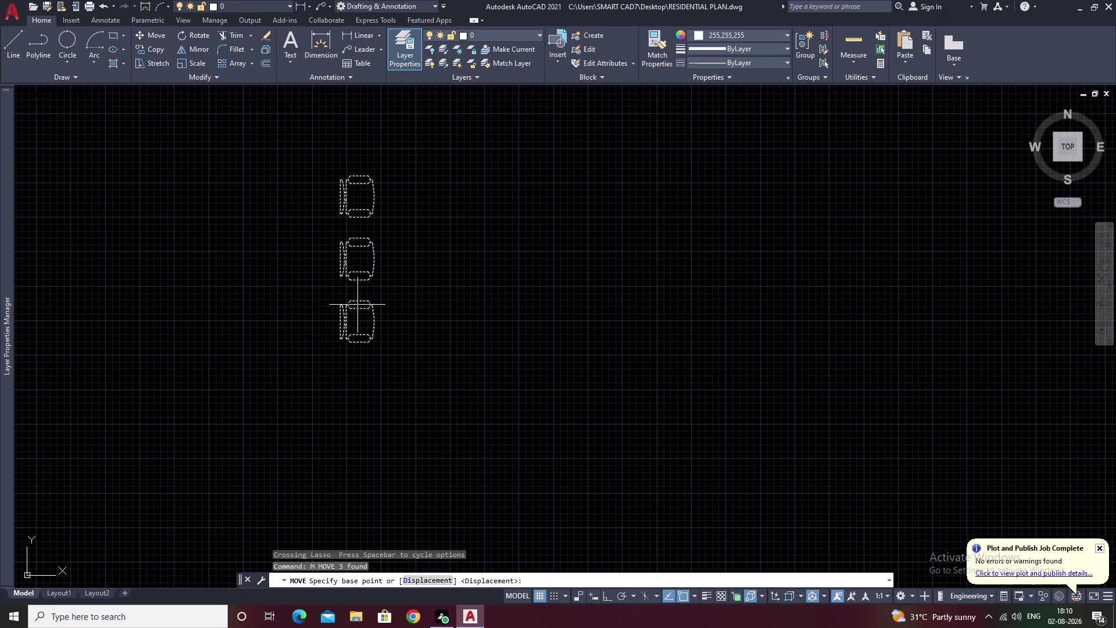
click(359, 277)
scroll(down, 3)
middle_drag(631, 333, 400, 335)
scroll(up, 3)
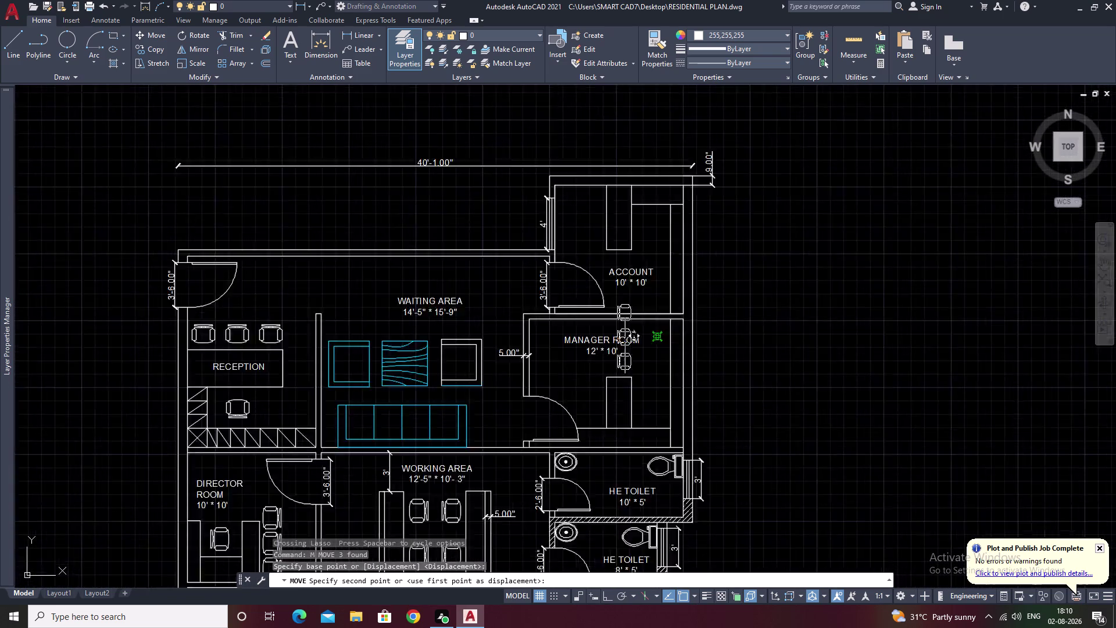
scroll(up, 3)
scroll(down, 3)
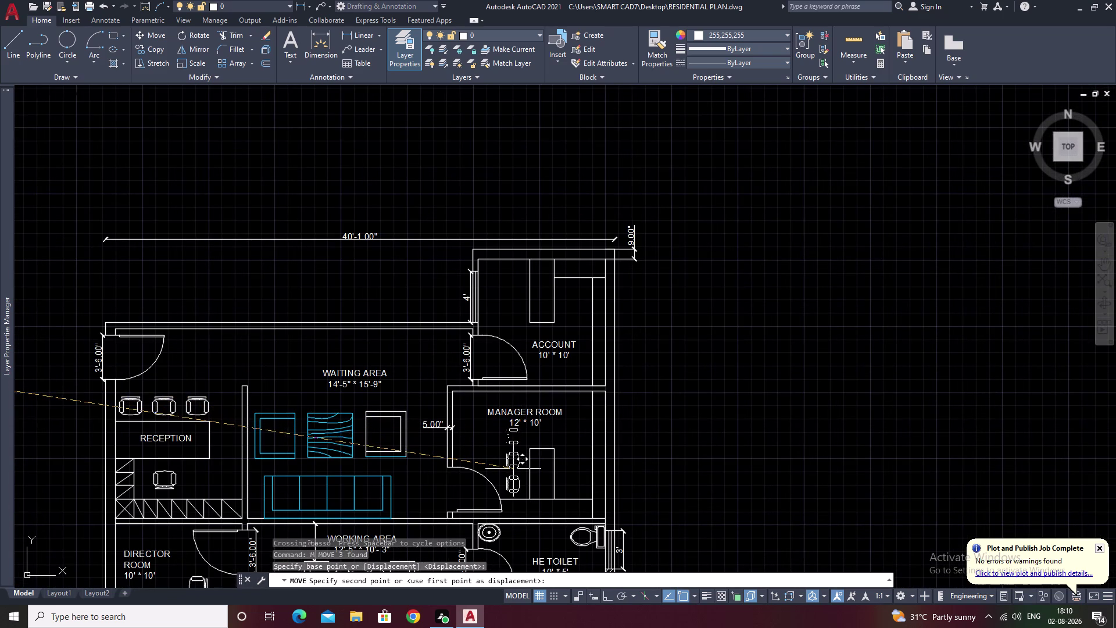
click(515, 470)
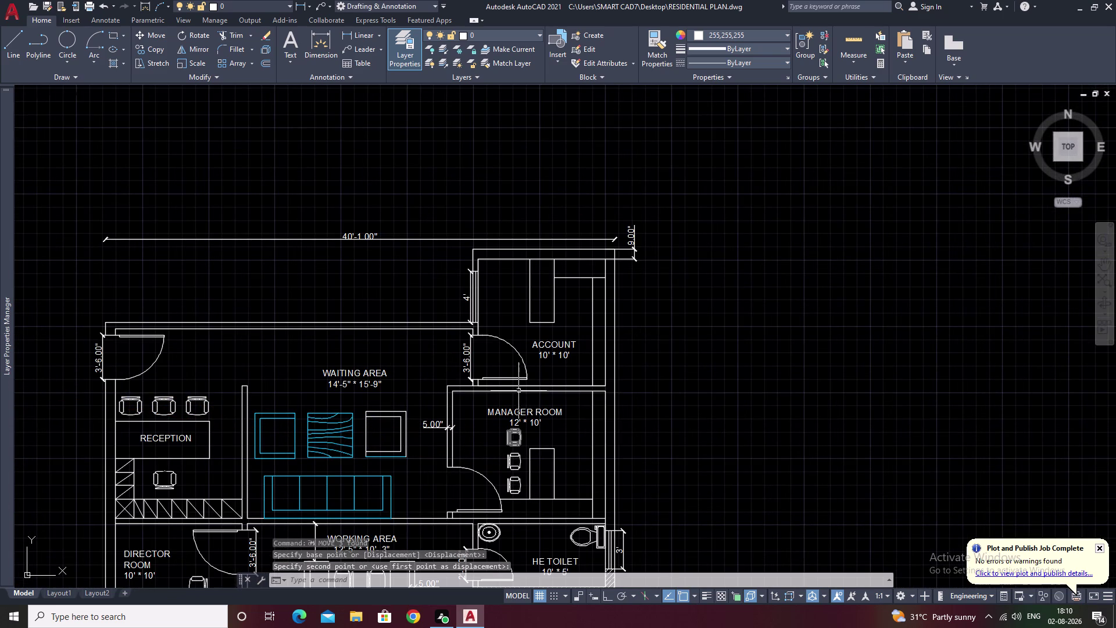
Select all three Manager Room chairs and start the CO copy command.
middle_drag(525, 446, 532, 411)
scroll(up, 3)
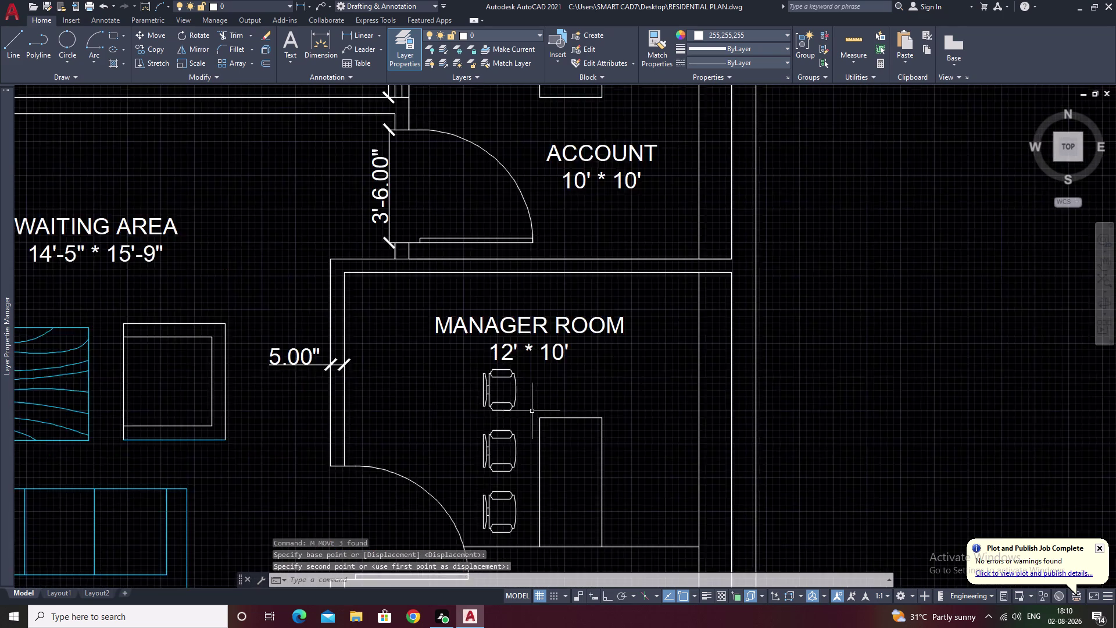
drag(509, 374, 447, 456)
middle_drag(486, 434, 508, 283)
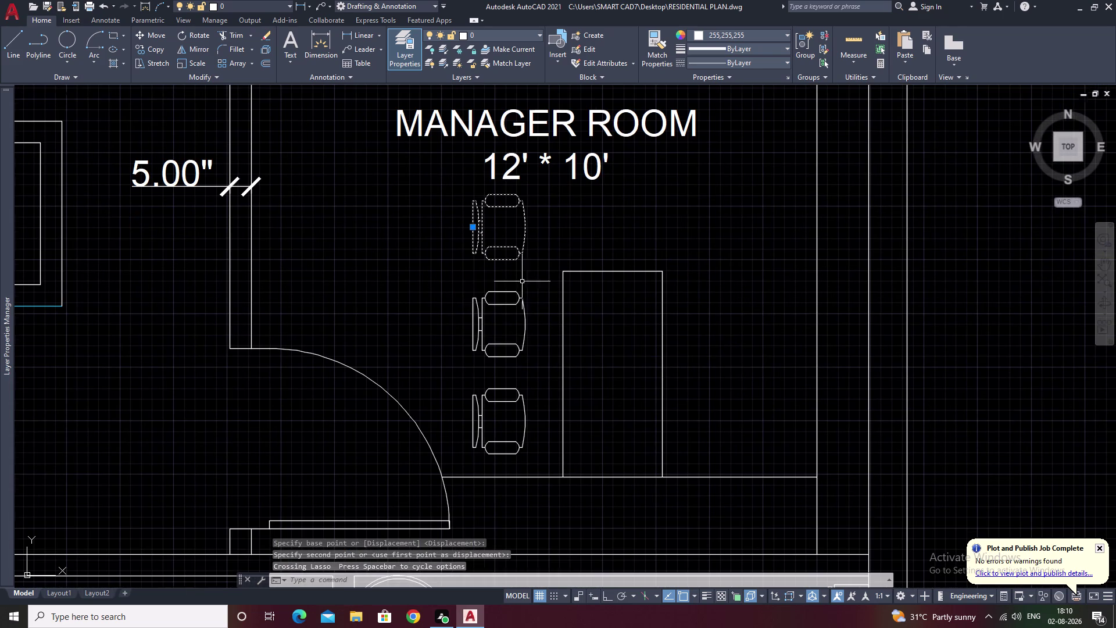
drag(522, 282, 488, 458)
click(488, 458)
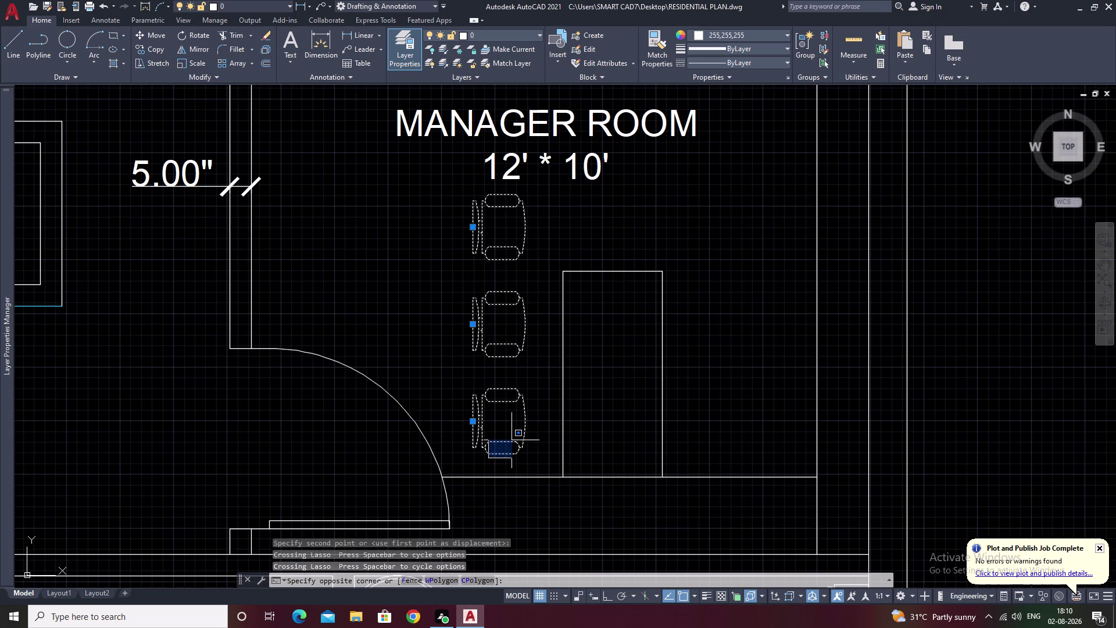
text(CO)
key(space)
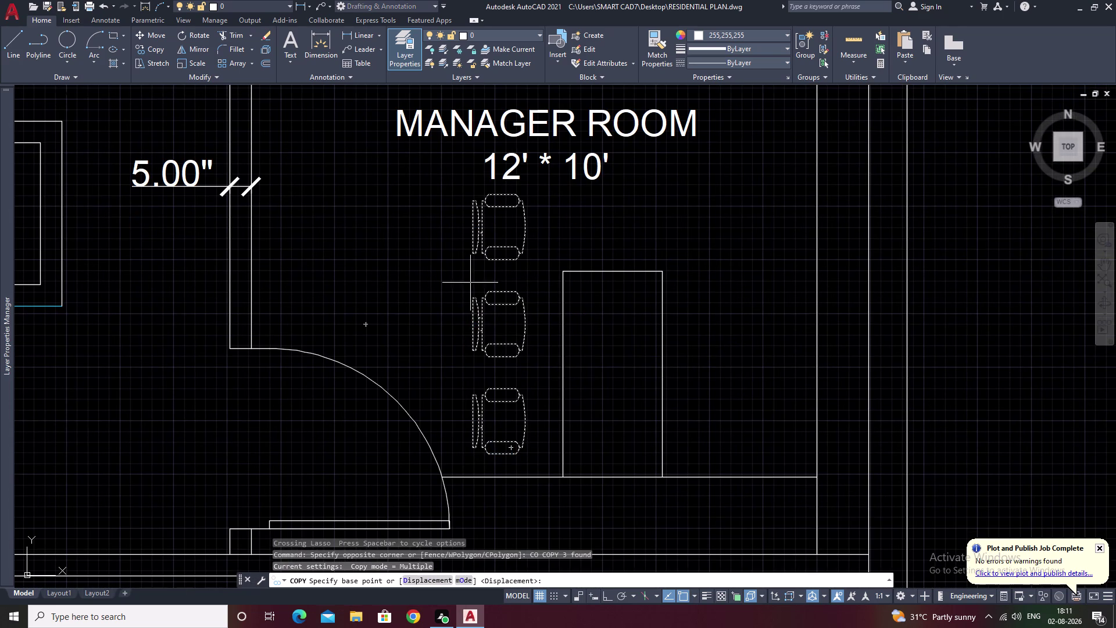
Place a copy of the three-chair column inside the Account room.
click(496, 310)
scroll(down, 3)
middle_drag(497, 308, 500, 344)
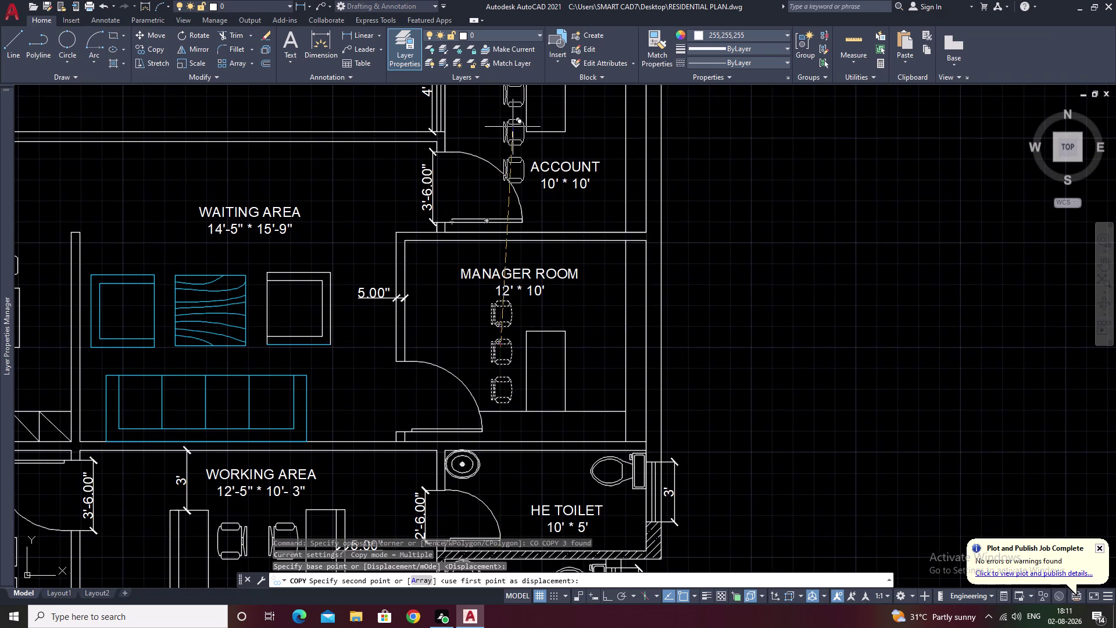
middle_drag(513, 133, 521, 264)
click(509, 215)
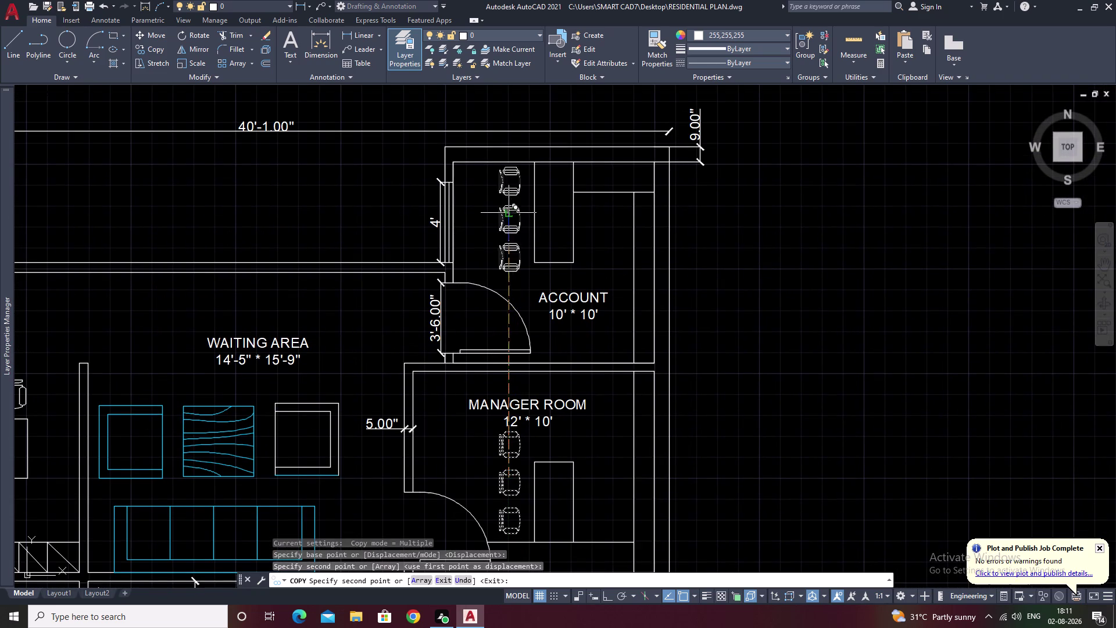
key(grave)
scroll(down, 3)
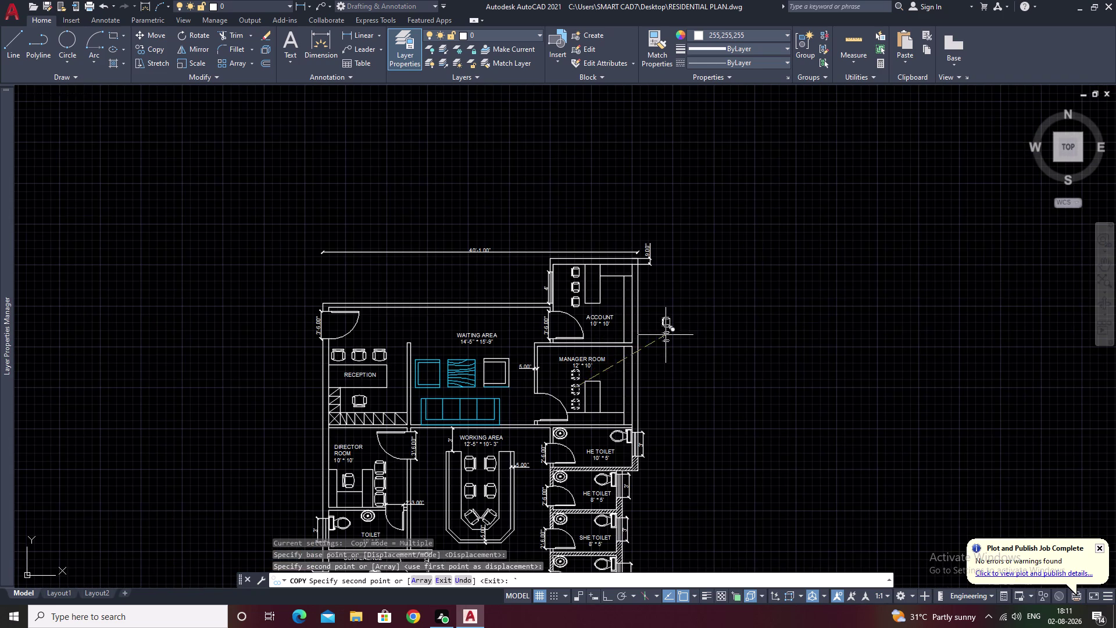
key(grave)
key(Escape)
Pan across the floor plan from the Manager Room back to the reception area.
scroll(up, 3)
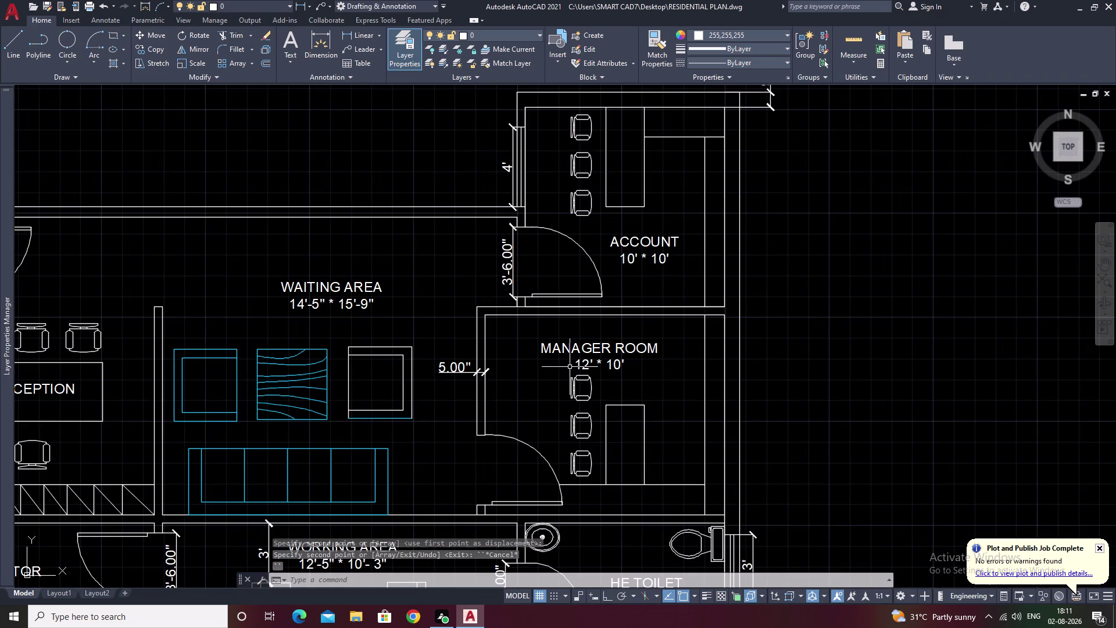
middle_drag(570, 367, 829, 365)
middle_drag(760, 372, 558, 307)
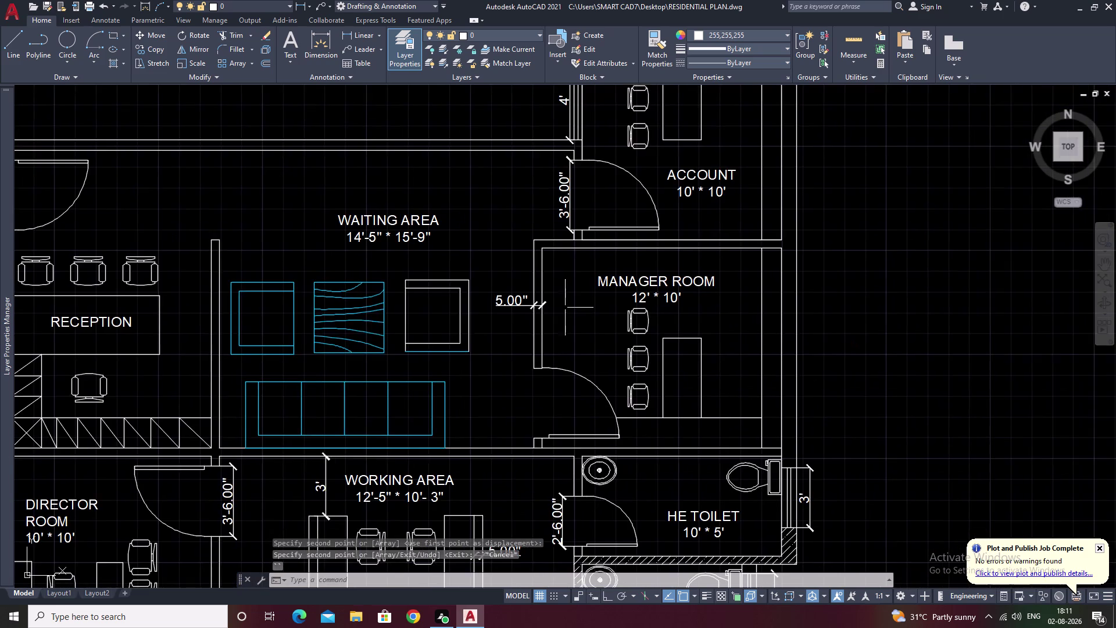
scroll(up, 3)
scroll(down, 3)
middle_drag(842, 321, 1115, 299)
scroll(down, 3)
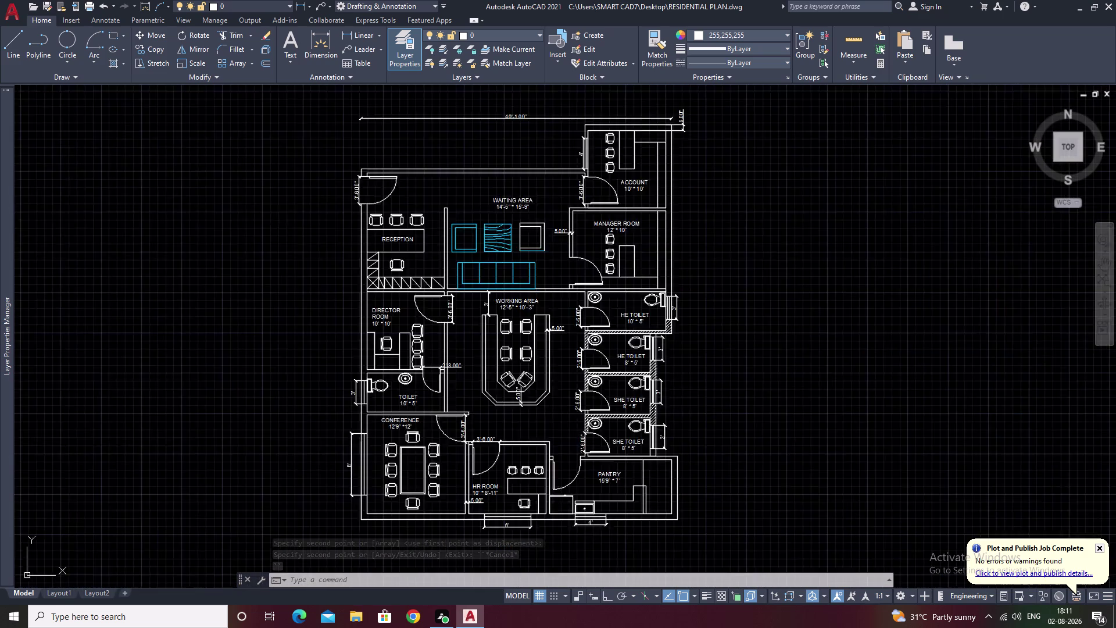
middle_drag(124, 217, 313, 224)
scroll(up, 3)
scroll(up, 3)
middle_drag(368, 243, 0, 171)
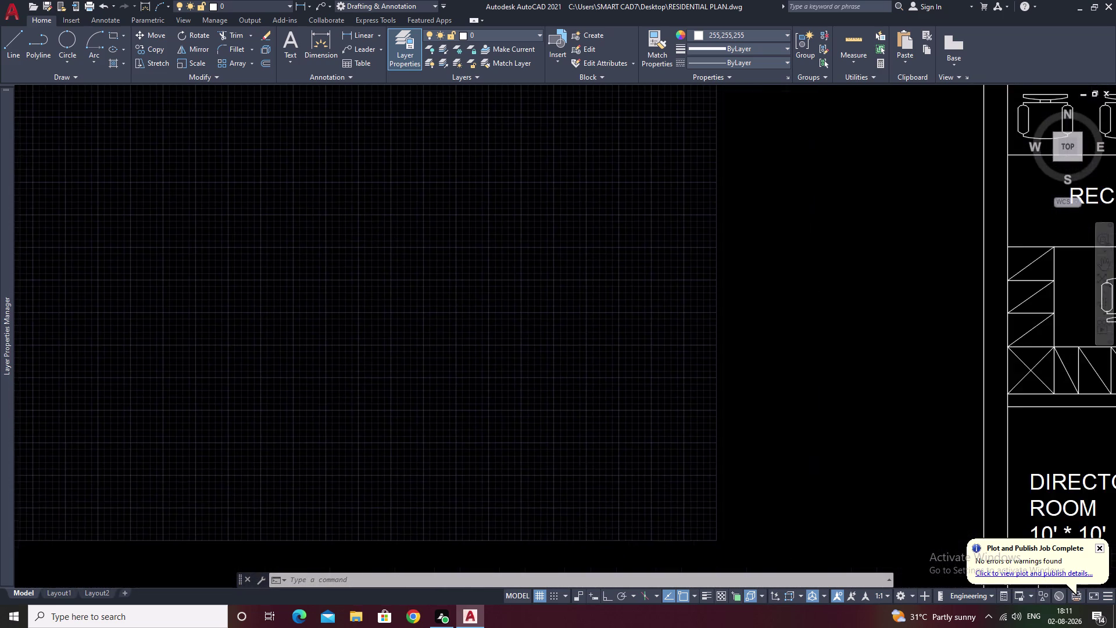
middle_drag(246, 180, 0, 136)
middle_drag(390, 209, 118, 171)
Select the single reception chair, clearing a mistaken selection first.
drag(600, 186, 602, 253)
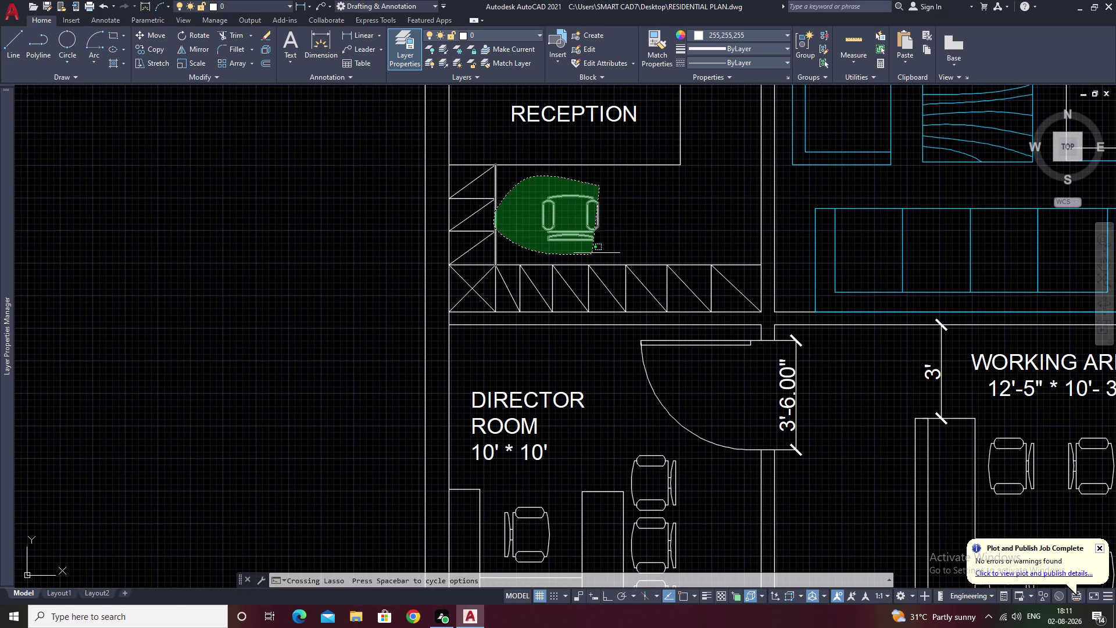
drag(601, 253, 617, 236)
click(618, 236)
key(Escape)
key(Escape)
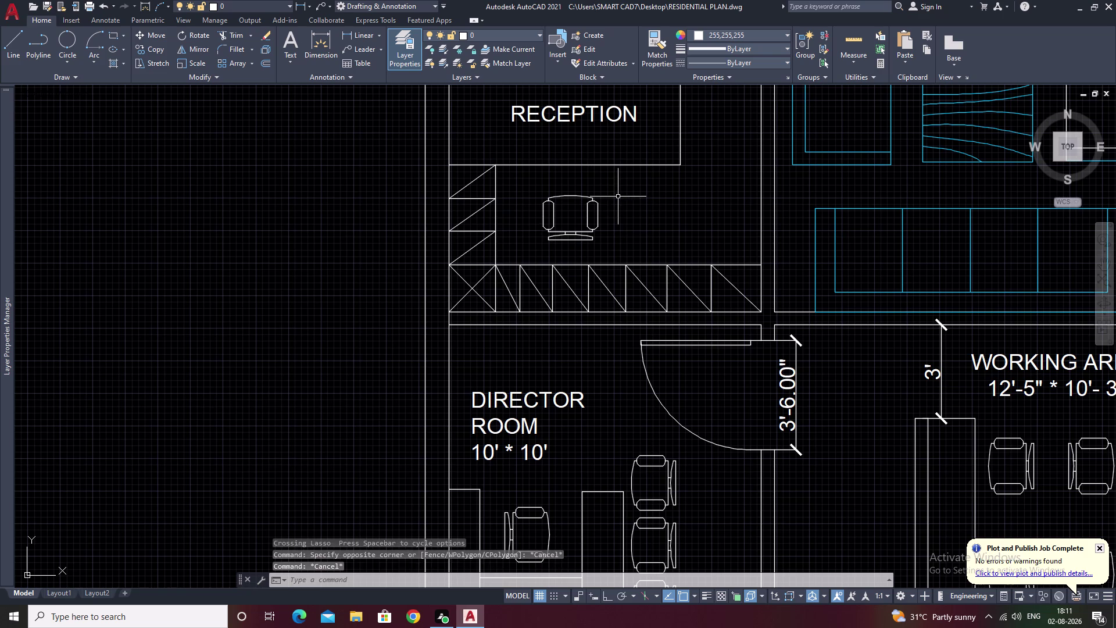
key(Escape)
drag(590, 186, 607, 240)
click(608, 239)
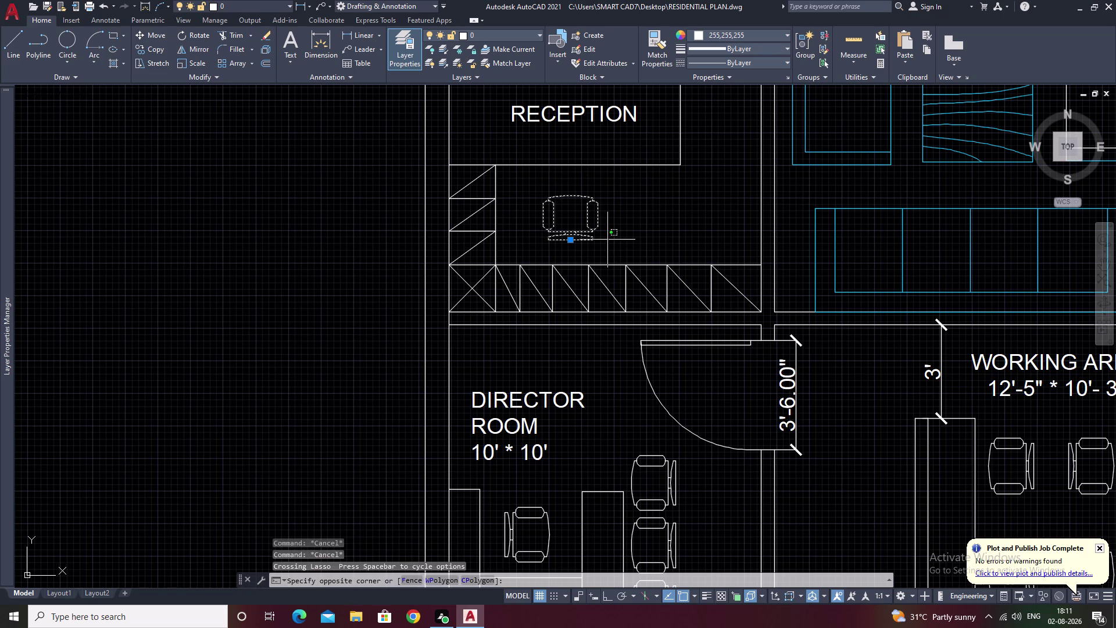
Attempt copying the chair left of the plan and close the Layer Properties panel.
text(CO)
key(space)
drag(553, 217, 406, 208)
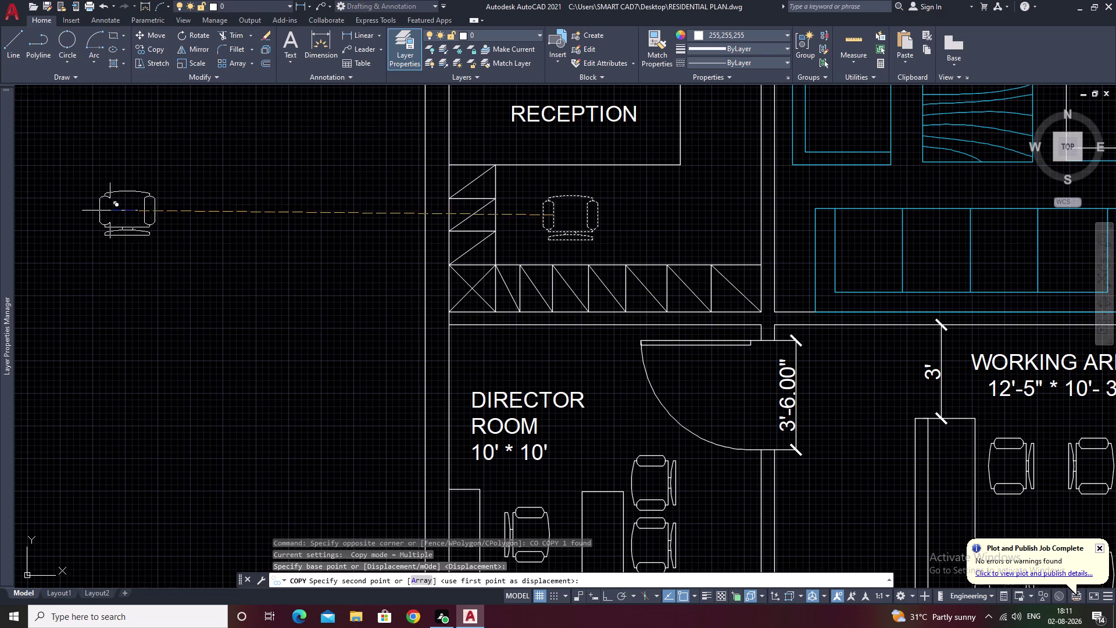
middle_drag(179, 222, 0, 196)
scroll(down, 3)
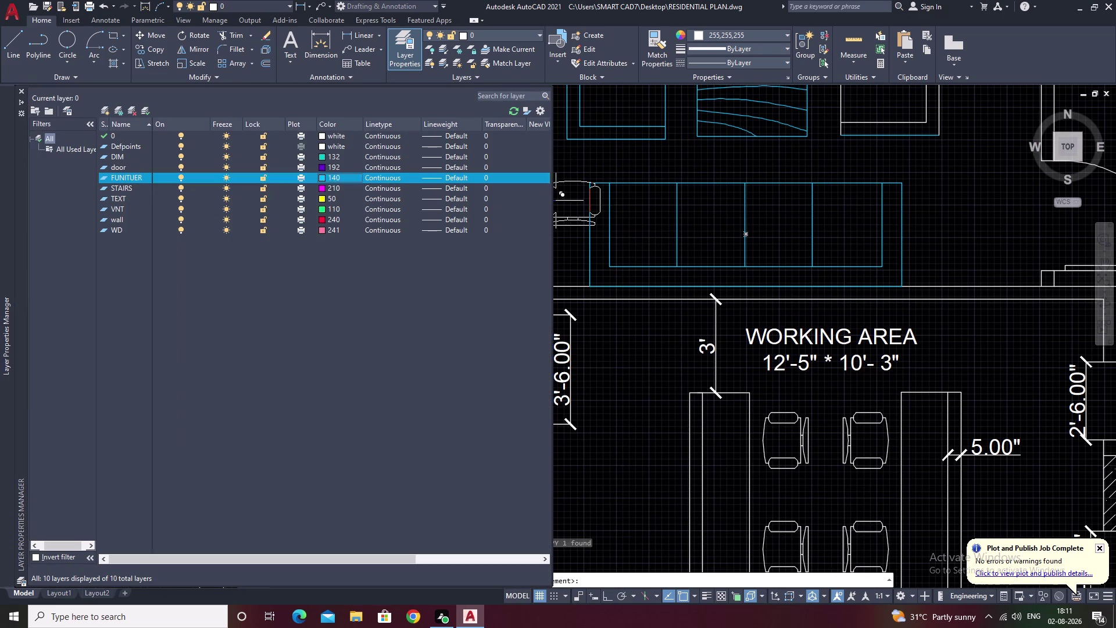
click(21, 91)
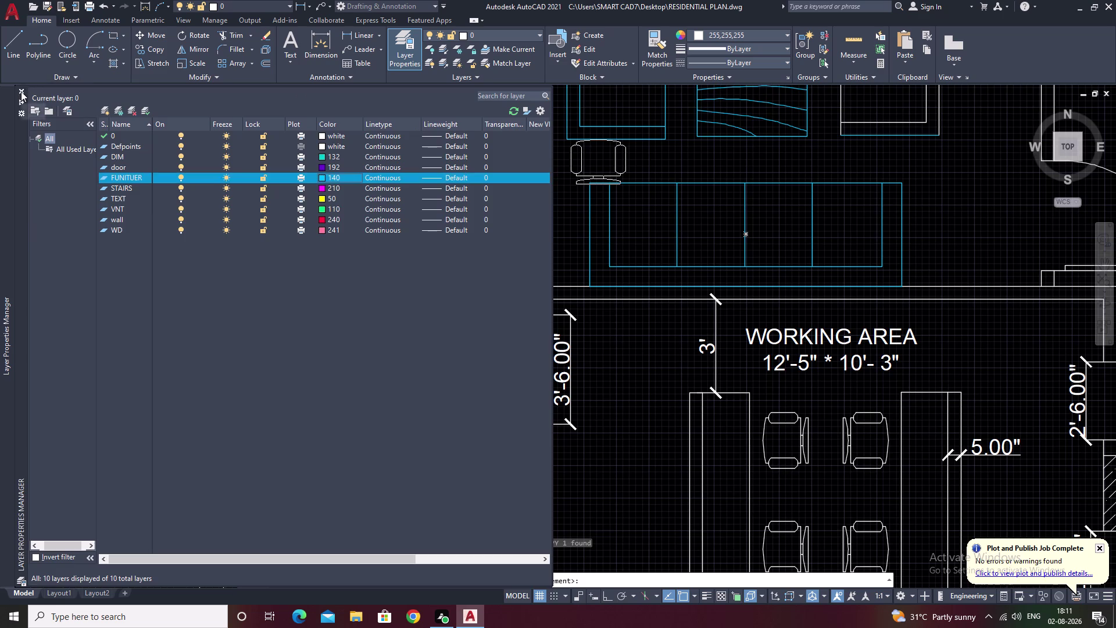
scroll(down, 3)
click(489, 190)
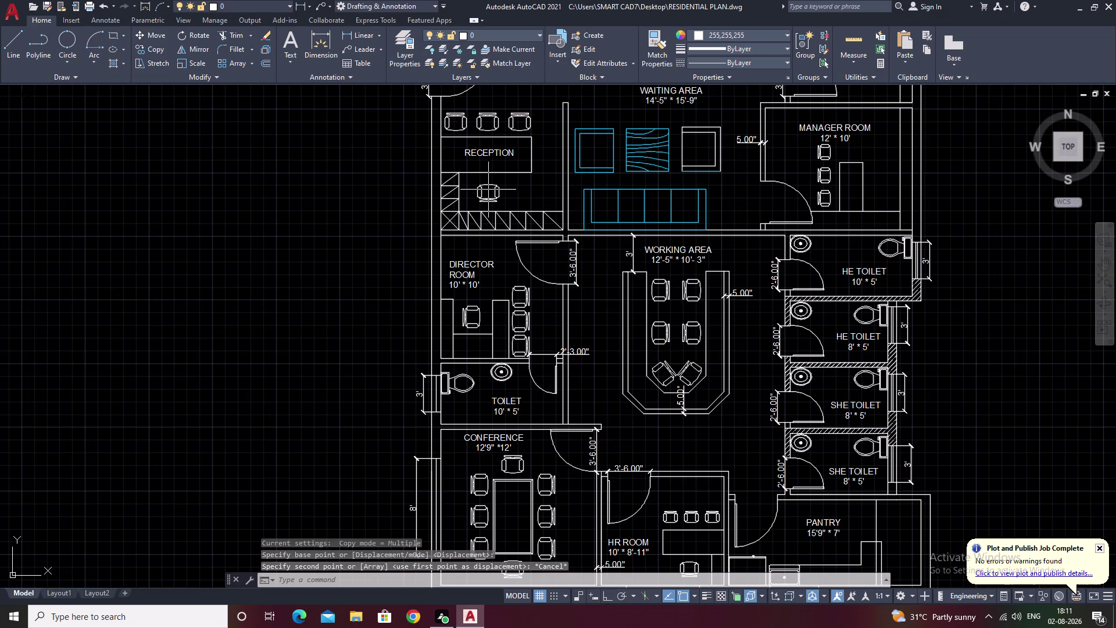
drag(498, 187, 485, 209)
scroll(up, 3)
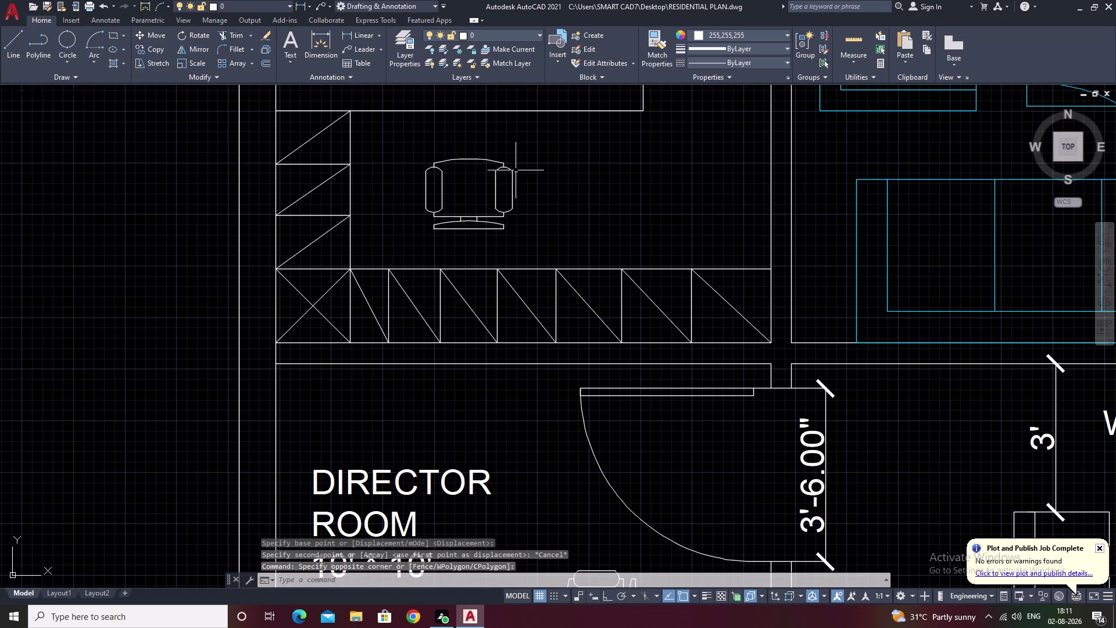
Copy the reception chair into open space right of the plan.
drag(515, 163, 494, 230)
drag(500, 226, 530, 210)
click(535, 204)
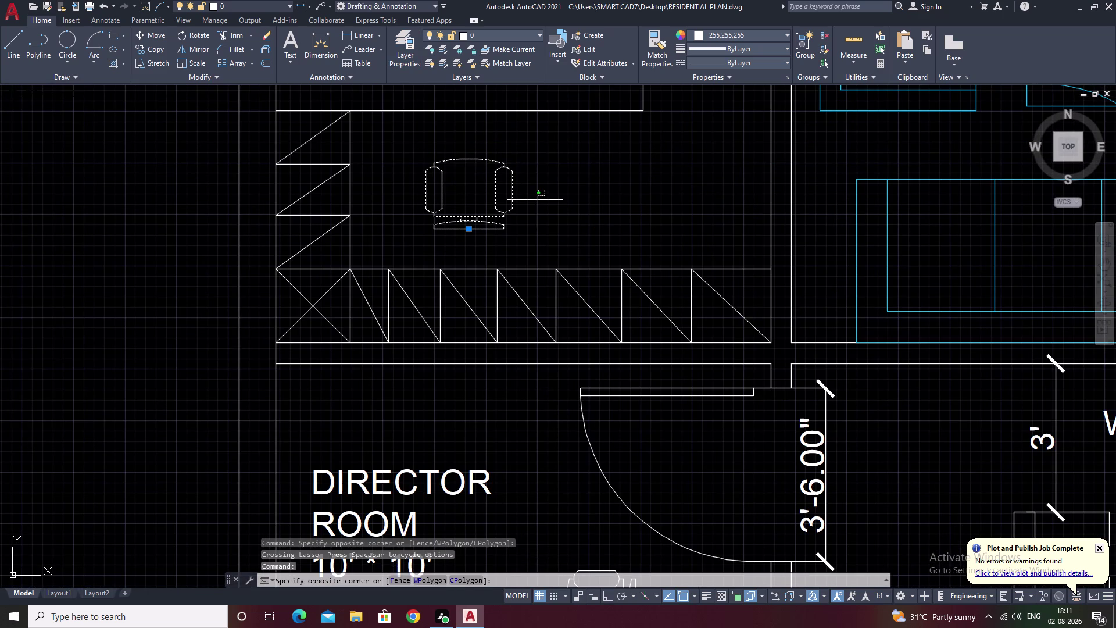
text(CO)
key(space)
click(481, 204)
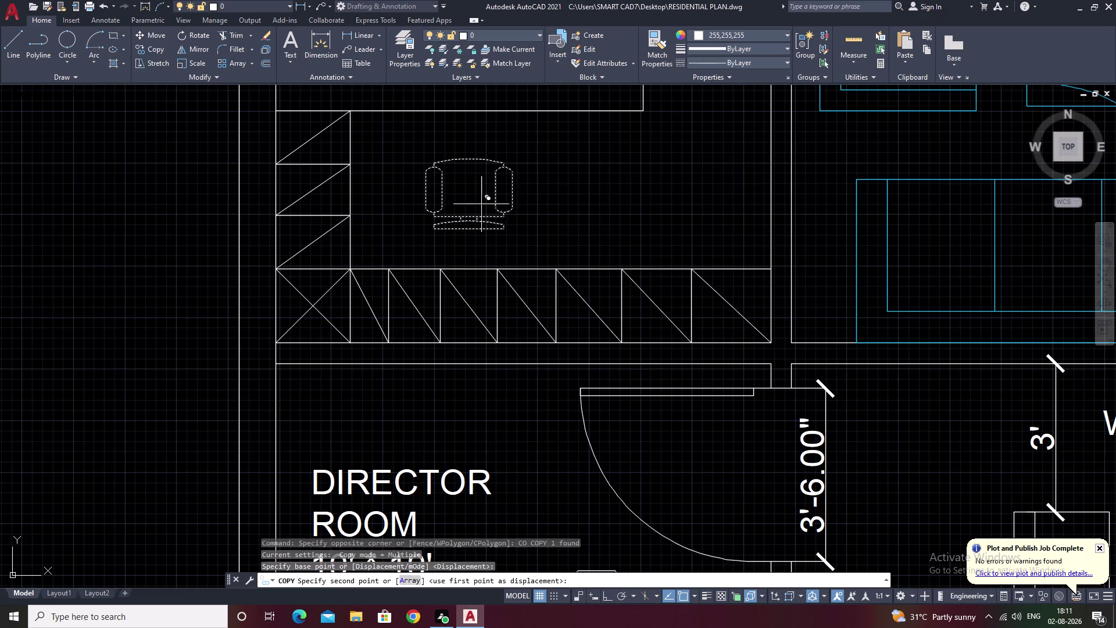
scroll(down, 3)
middle_drag(730, 194, 57, 312)
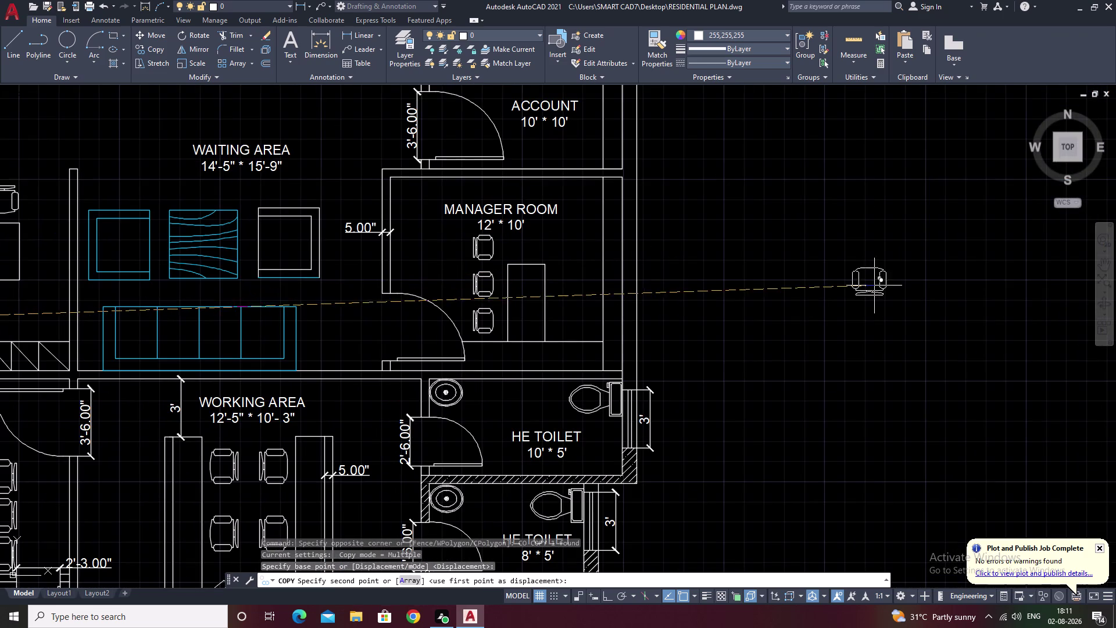
click(779, 300)
key(Escape)
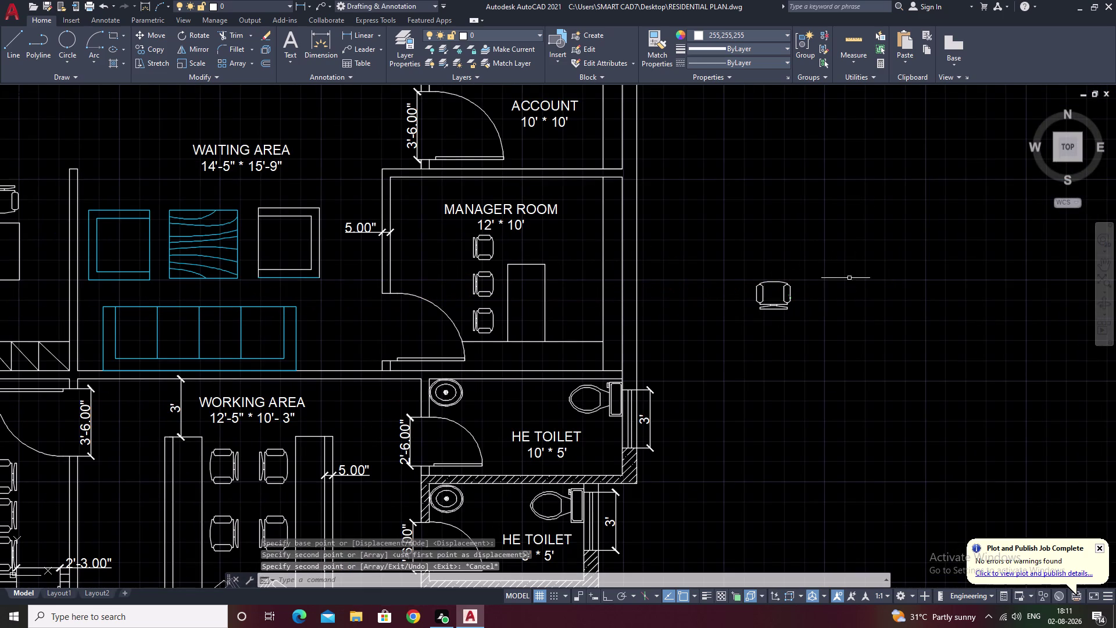
Rotate the chair copy 90° with Ortho (F8) on.
drag(769, 264, 811, 342)
key(r)
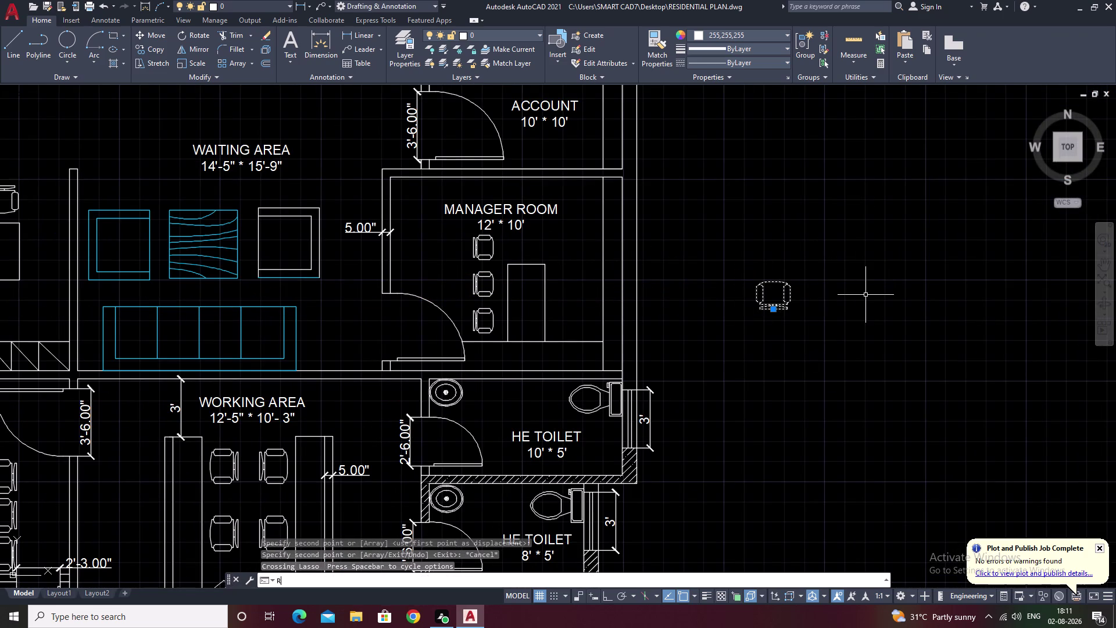
key(o)
key(space)
click(775, 312)
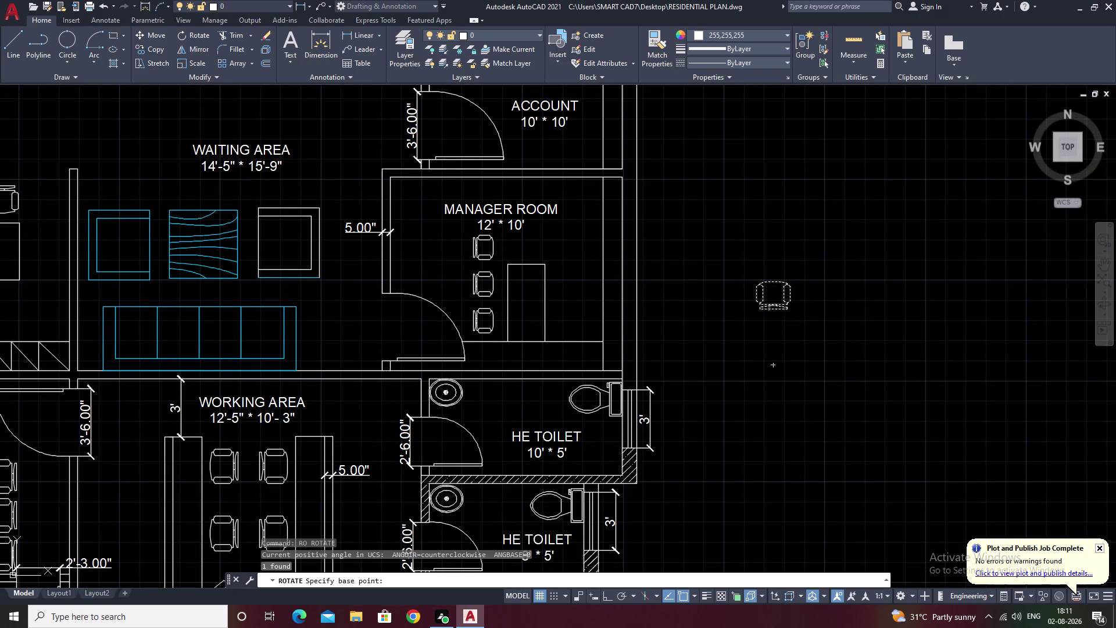
key(F8)
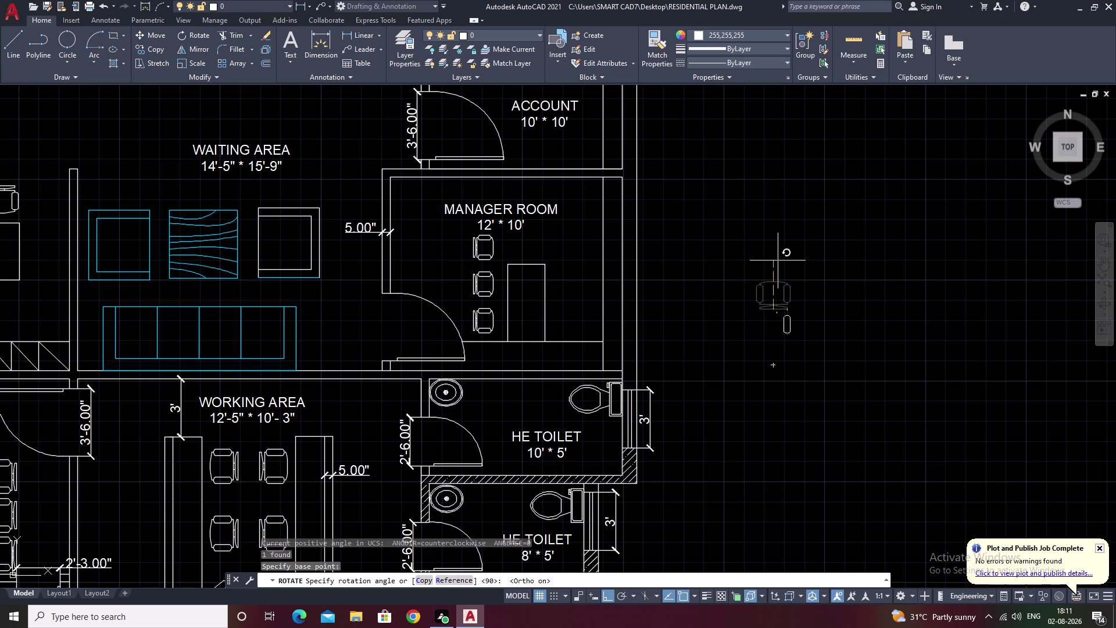
click(778, 260)
key(Escape)
drag(833, 278, 734, 367)
drag(769, 382, 812, 392)
click(876, 269)
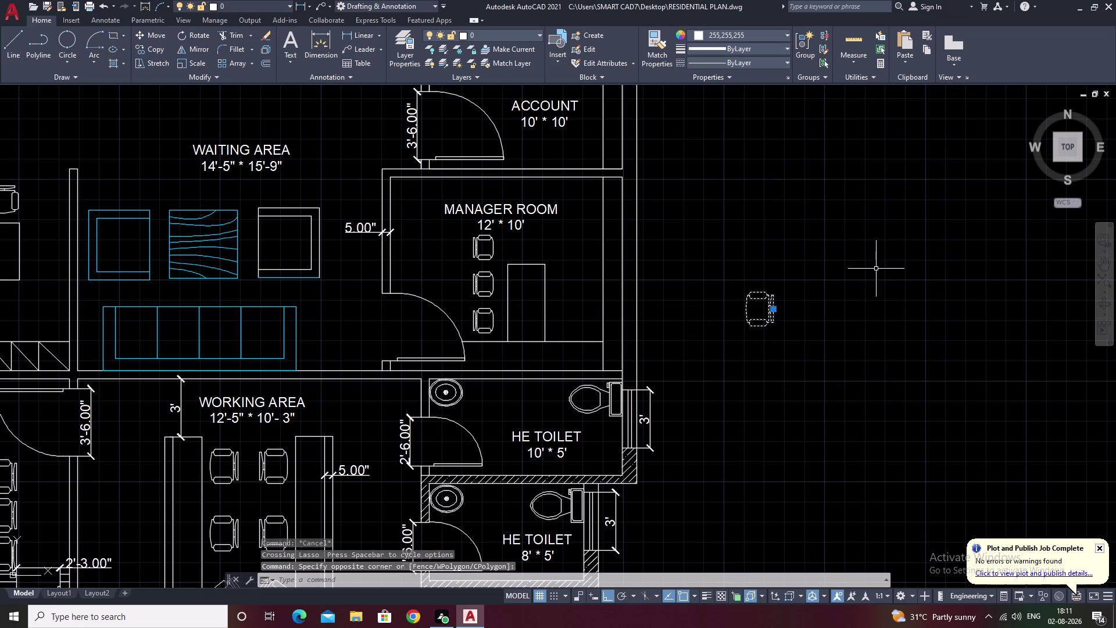
Copy the sideways chair beside the Manager Room and Account room desks.
text(CO)
key(space)
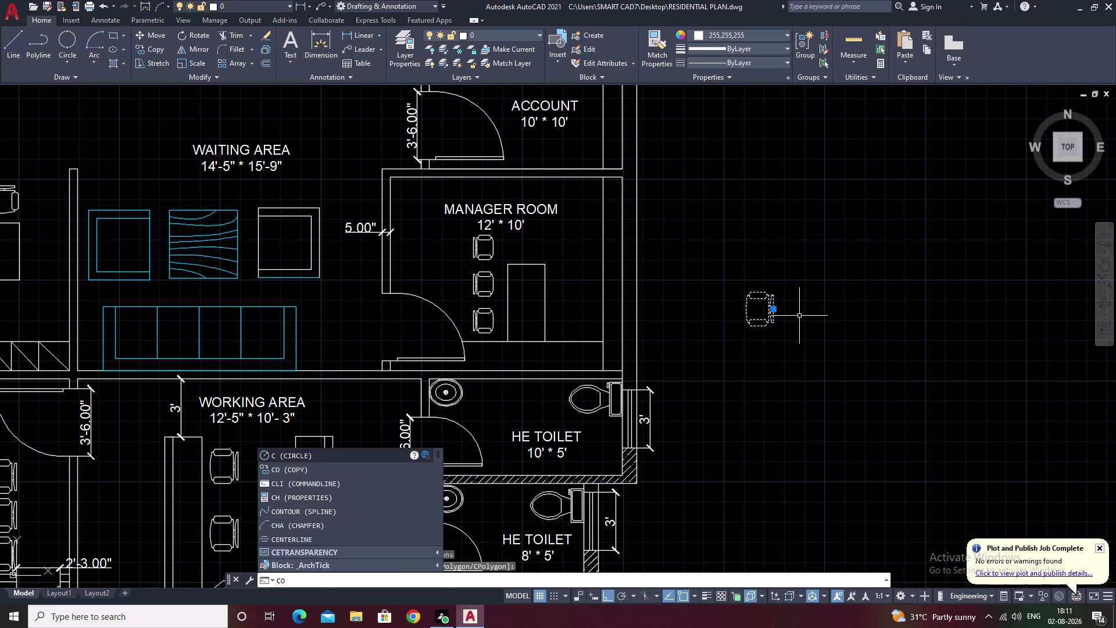
click(765, 310)
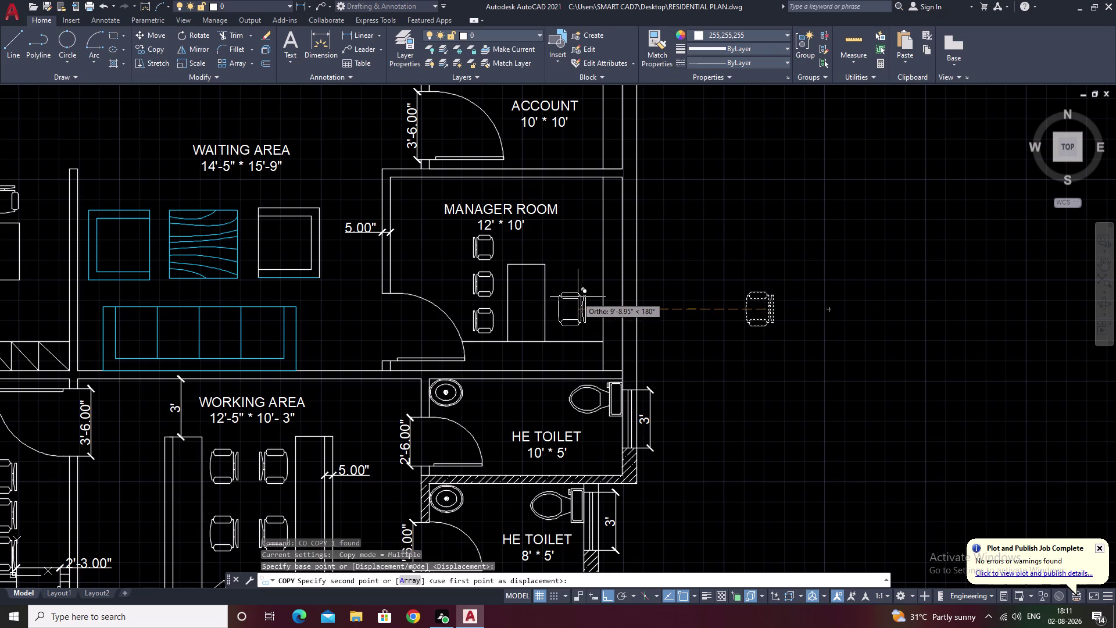
key(F8)
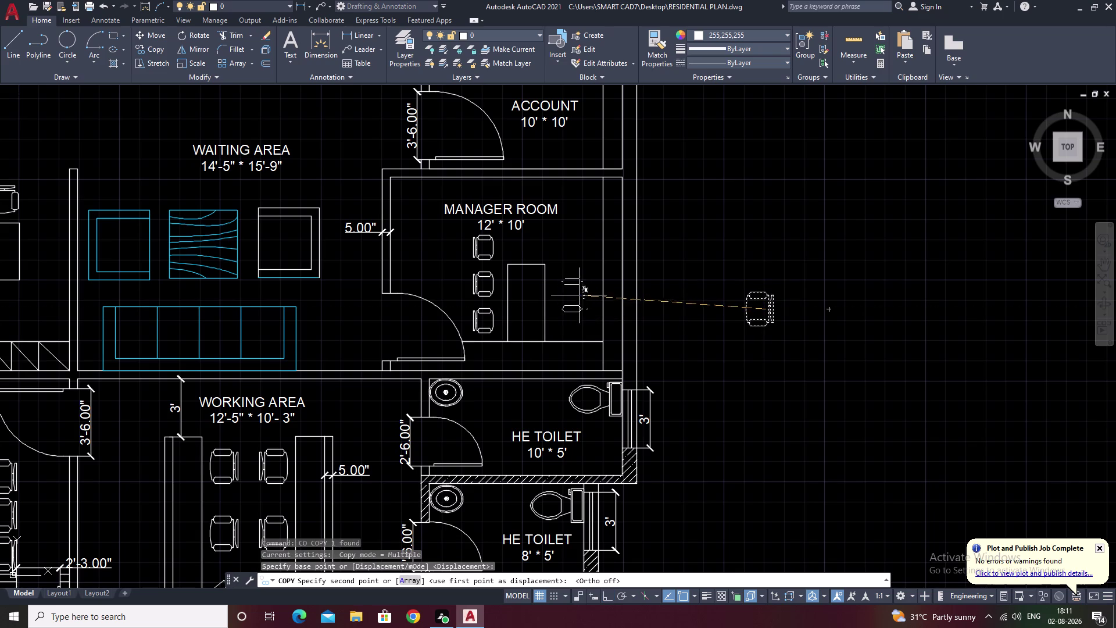
click(578, 304)
middle_drag(585, 237, 583, 339)
click(584, 144)
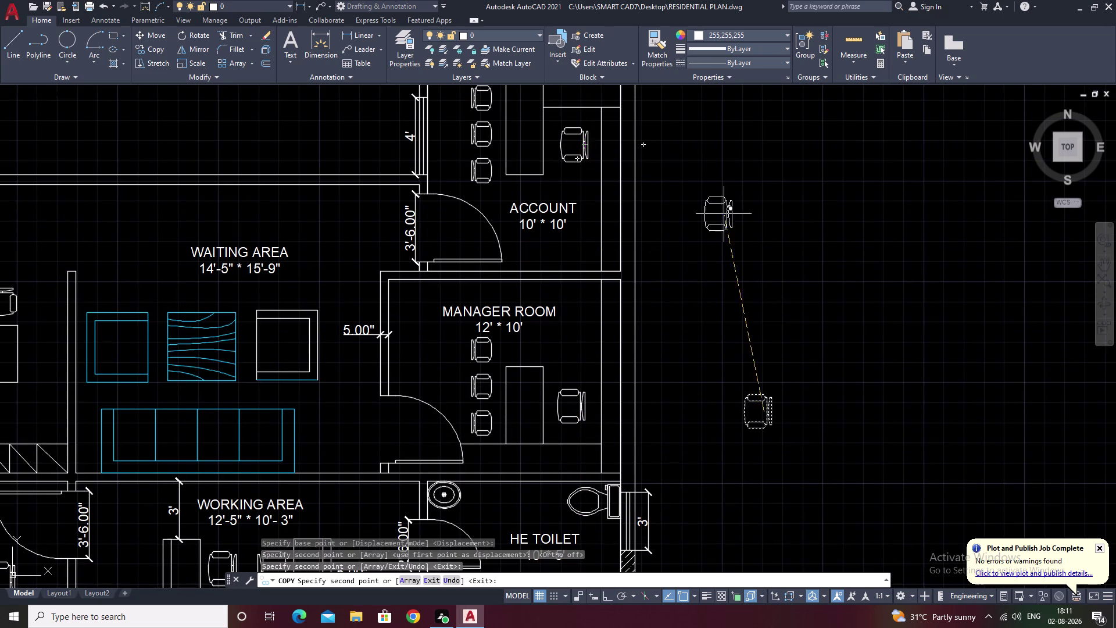
key(Escape)
Erase the spare chair outside the plan, view the whole plan, and start Match Properties.
drag(805, 306, 807, 466)
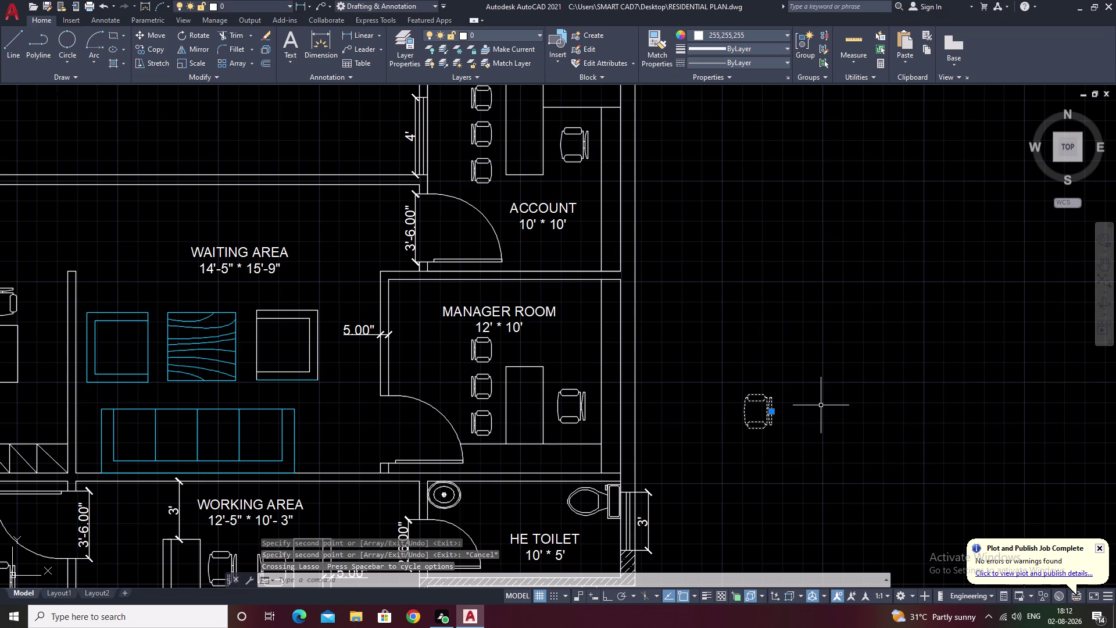
text(E)
key(space)
scroll(down, 3)
middle_drag(823, 361, 797, 263)
middle_drag(797, 345, 759, 262)
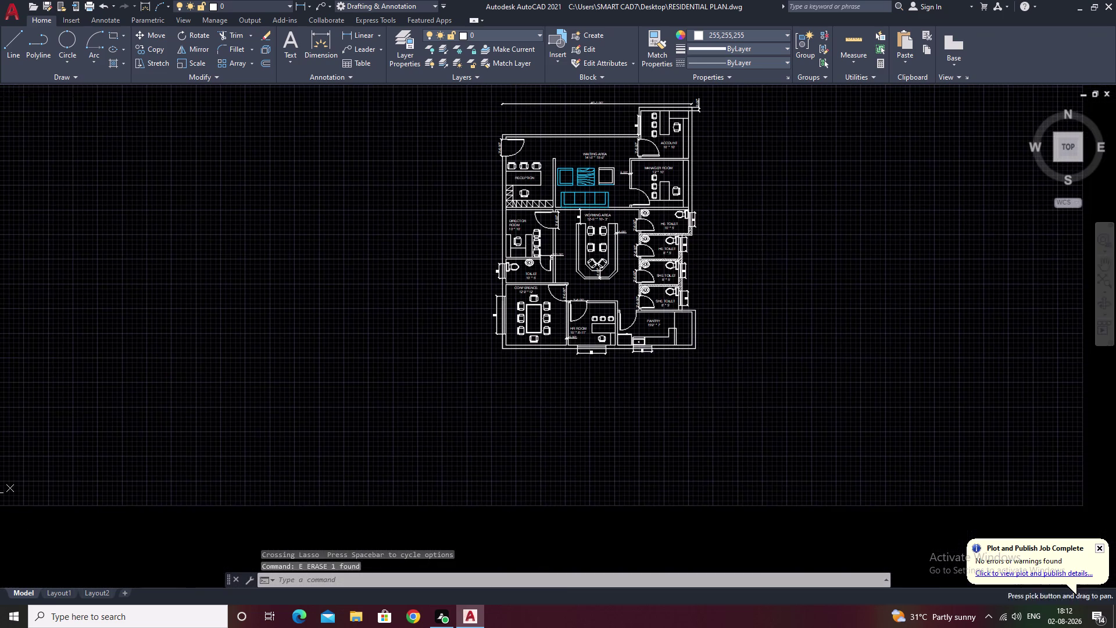
scroll(up, 3)
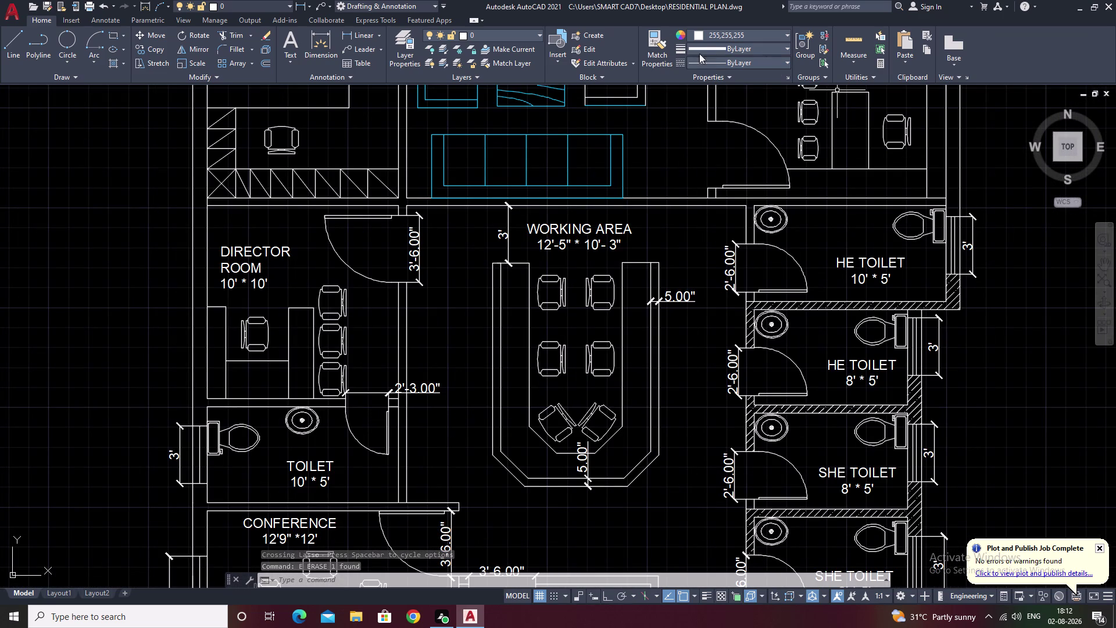
click(659, 43)
Use the cyan sofa as the match source and recolour the waiting-area tables.
click(624, 157)
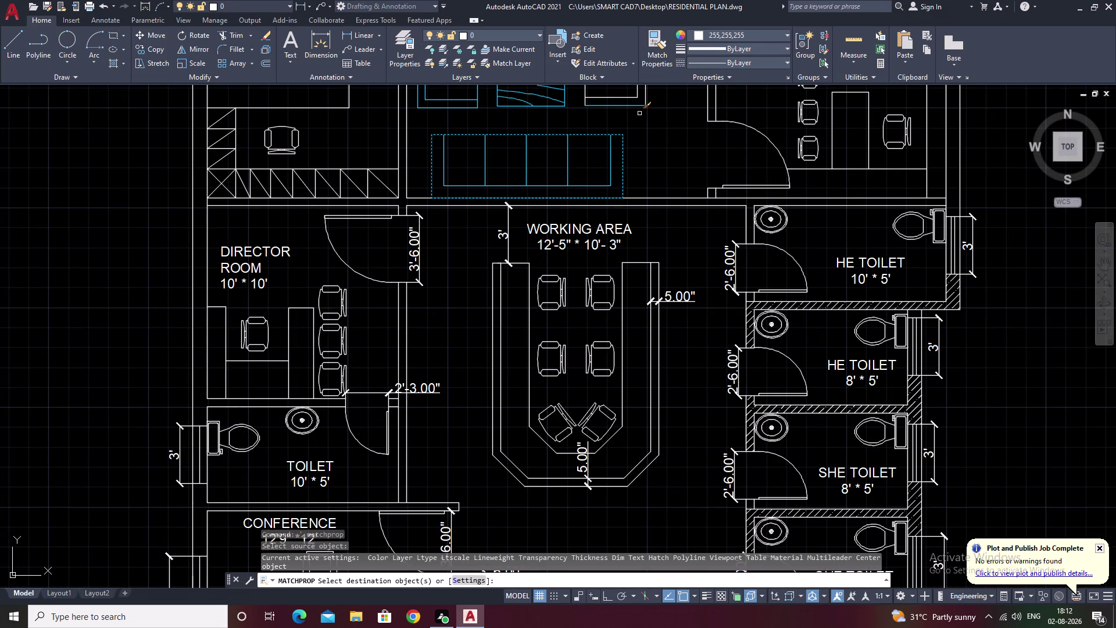
click(634, 98)
middle_drag(628, 111, 630, 203)
drag(670, 120, 614, 204)
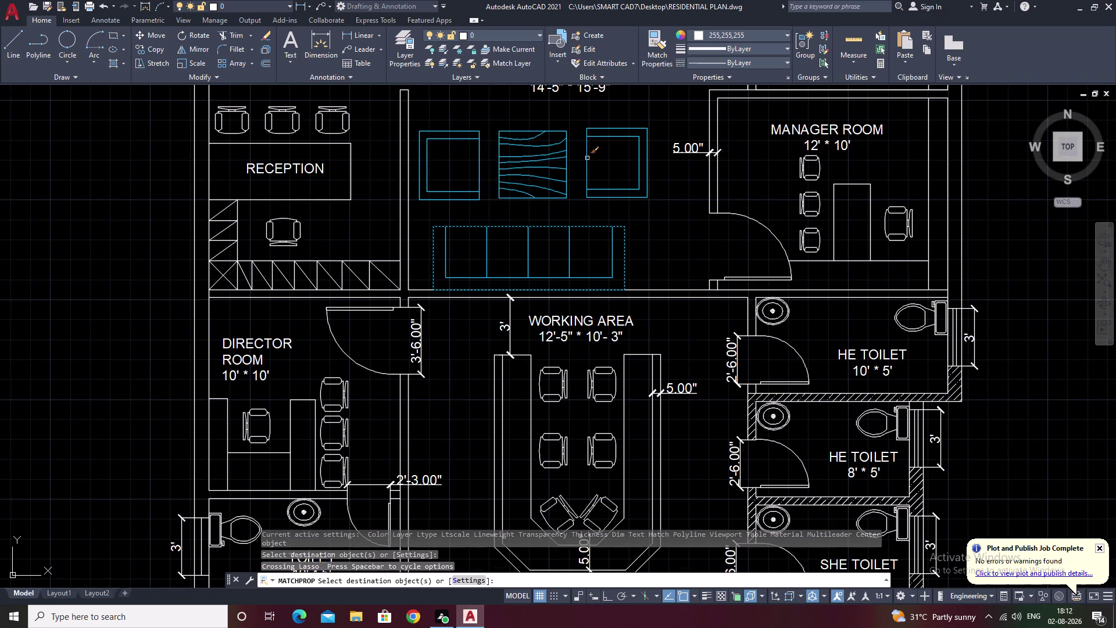
click(588, 158)
Make the reception desk lines cyan.
scroll(down, 3)
middle_drag(598, 178, 649, 176)
scroll(up, 3)
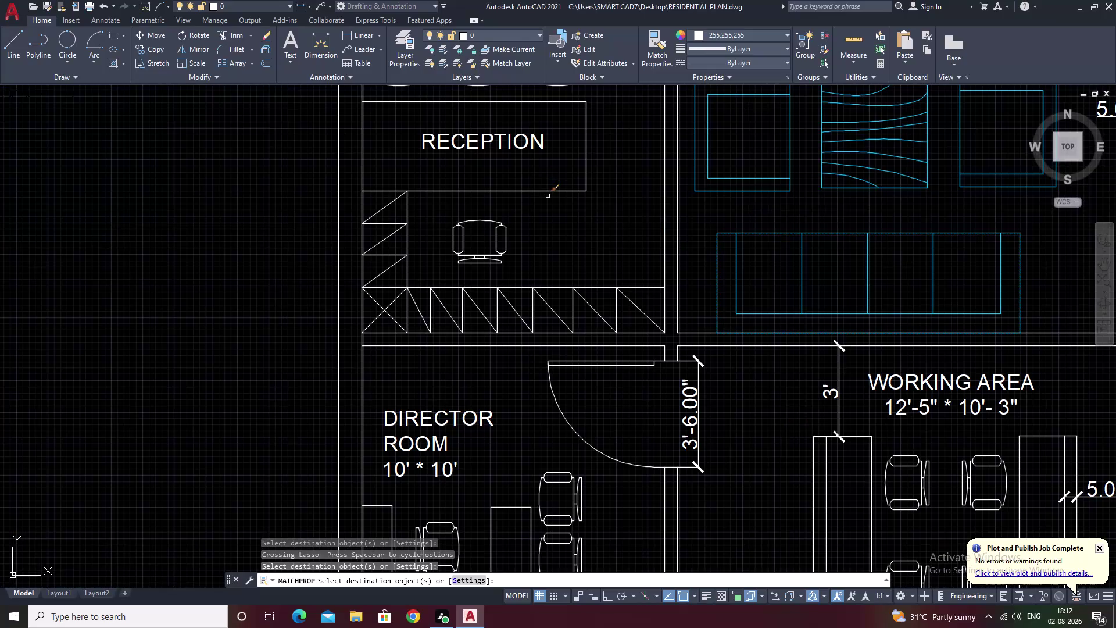
click(548, 193)
click(586, 150)
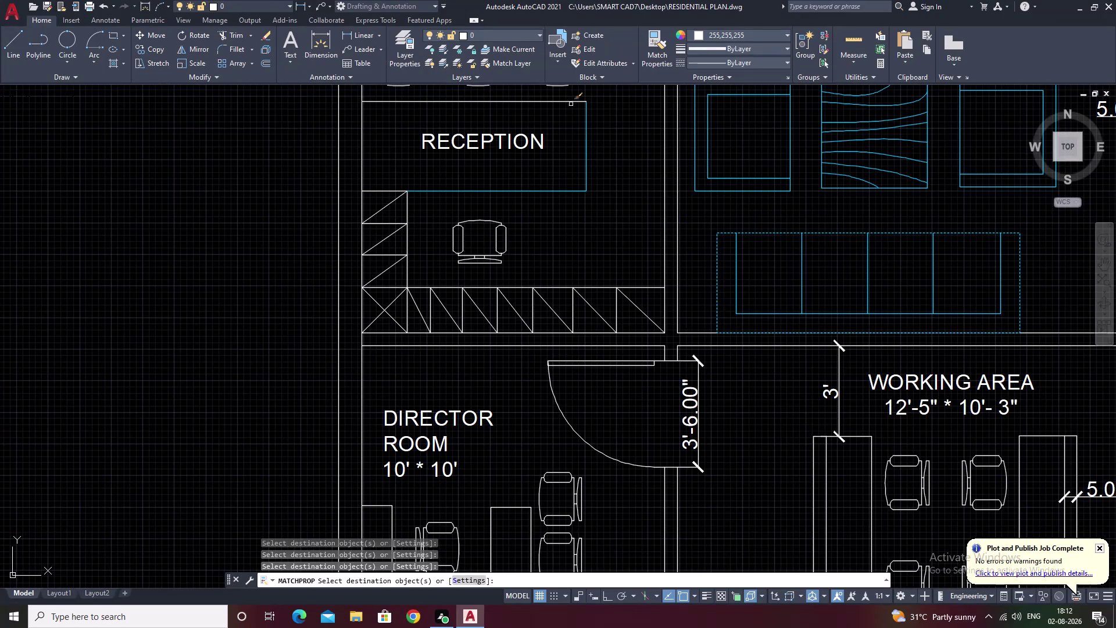
click(571, 101)
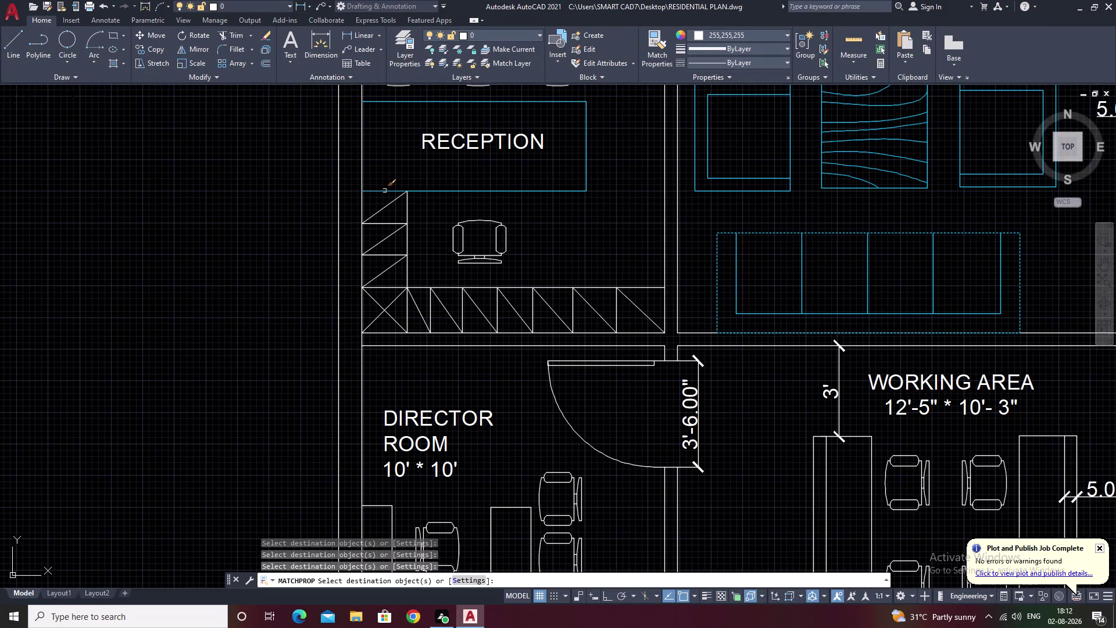
Make the reception chair and the three chairs above reception cyan.
click(384, 192)
drag(528, 223, 481, 269)
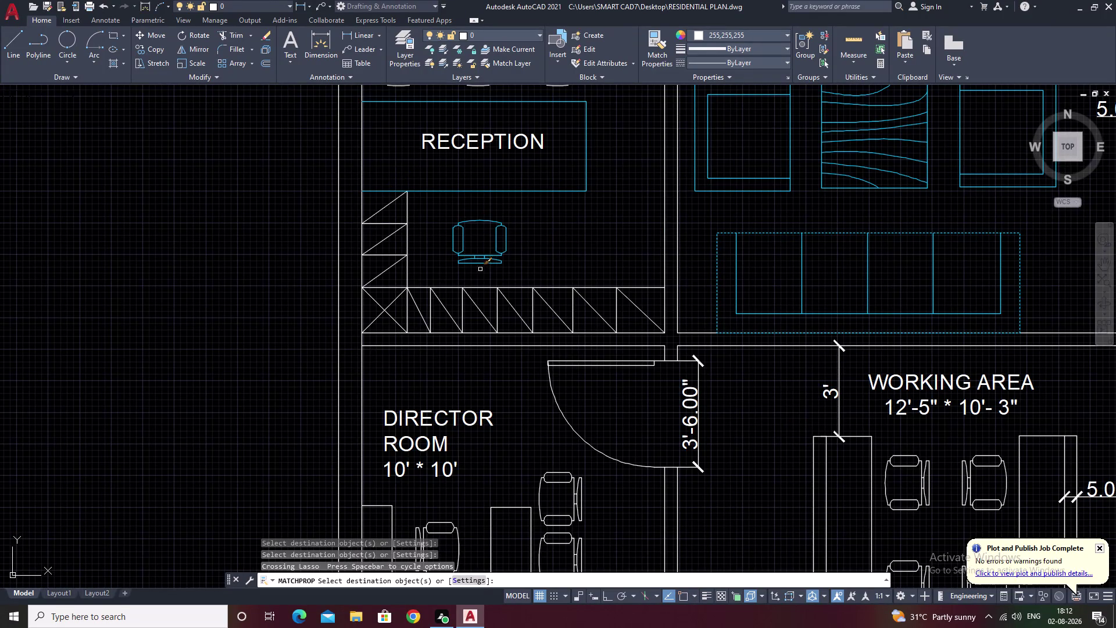
middle_drag(551, 238, 613, 346)
drag(656, 139, 440, 181)
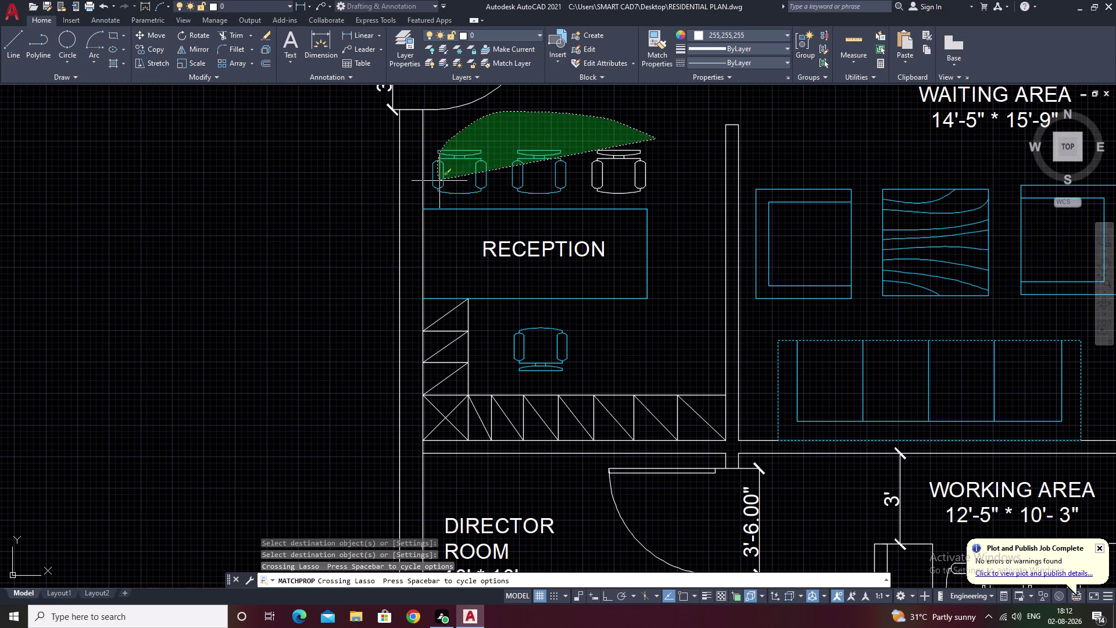
drag(439, 181, 456, 193)
click(461, 195)
Recolour the column of director room chairs cyan.
middle_drag(763, 228, 651, 161)
scroll(down, 3)
middle_drag(848, 241, 844, 236)
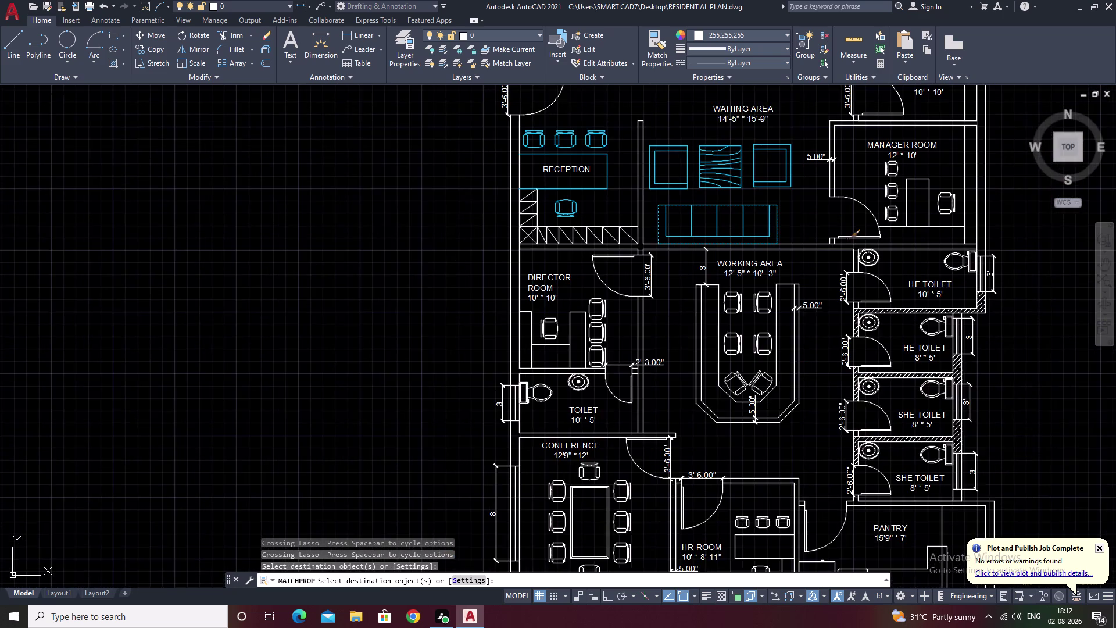
middle_drag(843, 236, 781, 176)
scroll(up, 3)
drag(477, 185, 473, 318)
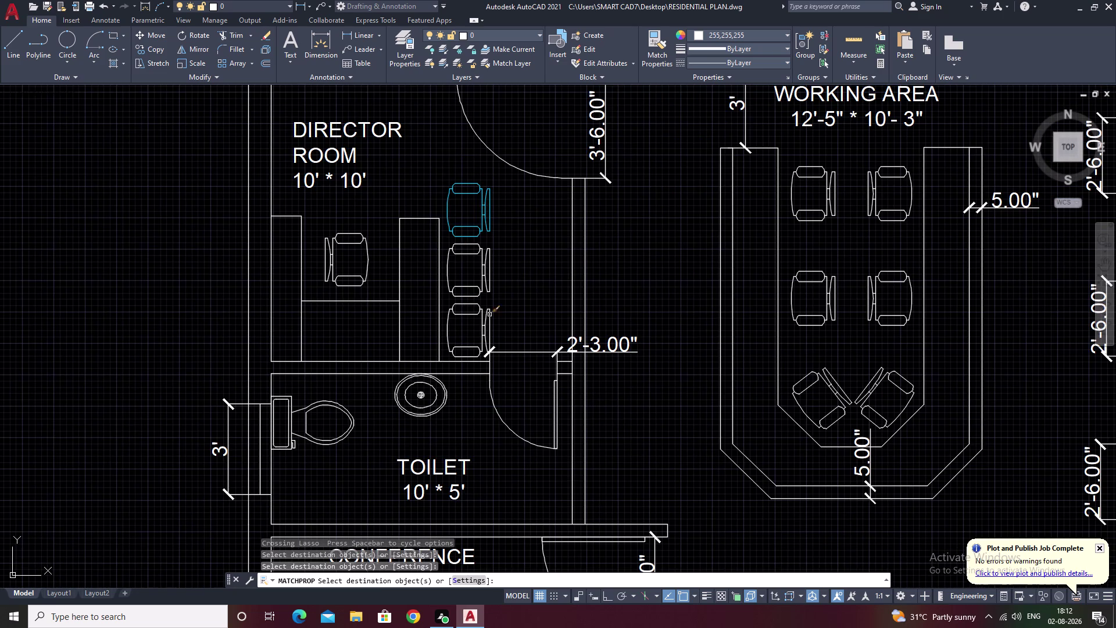
click(495, 273)
drag(470, 276, 460, 277)
drag(505, 312, 464, 325)
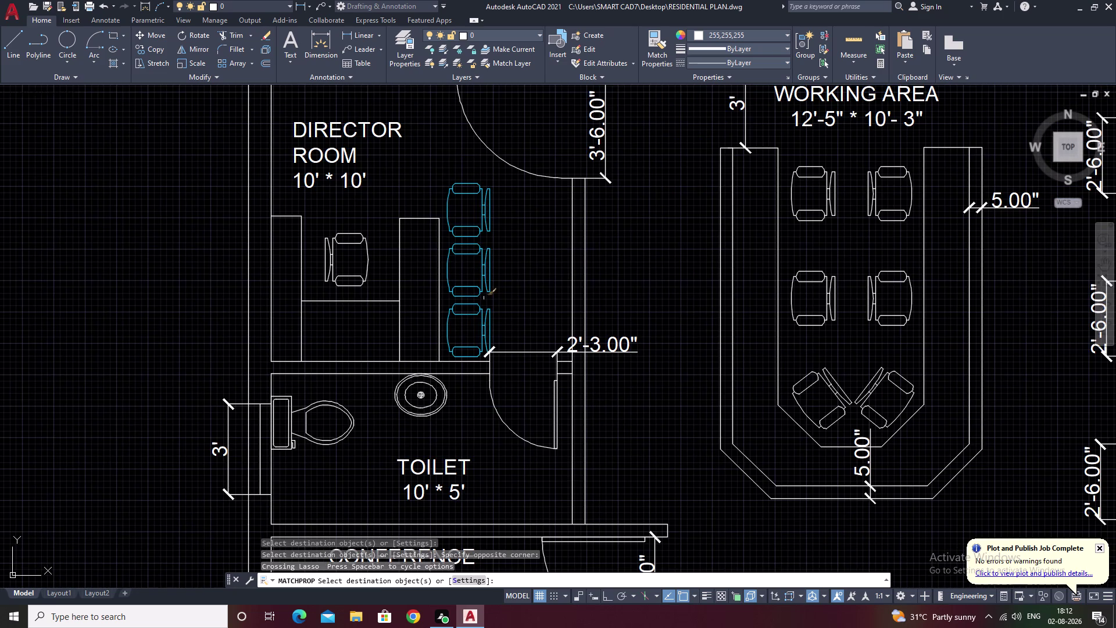
drag(354, 221, 354, 279)
scroll(down, 3)
middle_drag(366, 263, 415, 163)
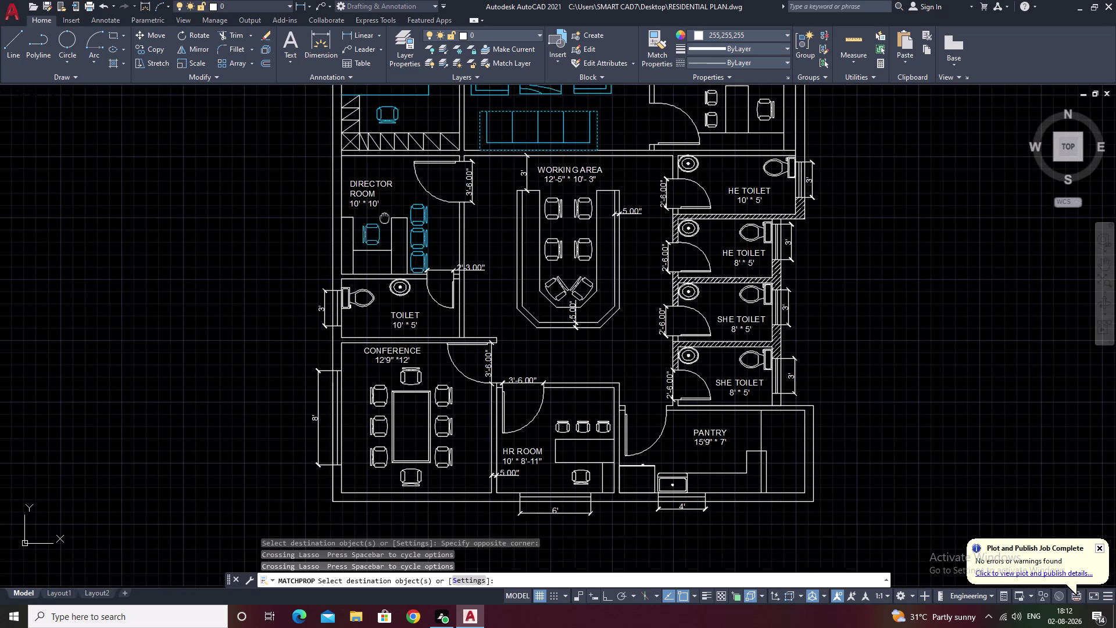
Make the toilet washbasin and WC cyan.
middle_drag(415, 162, 430, 137)
scroll(up, 3)
click(469, 197)
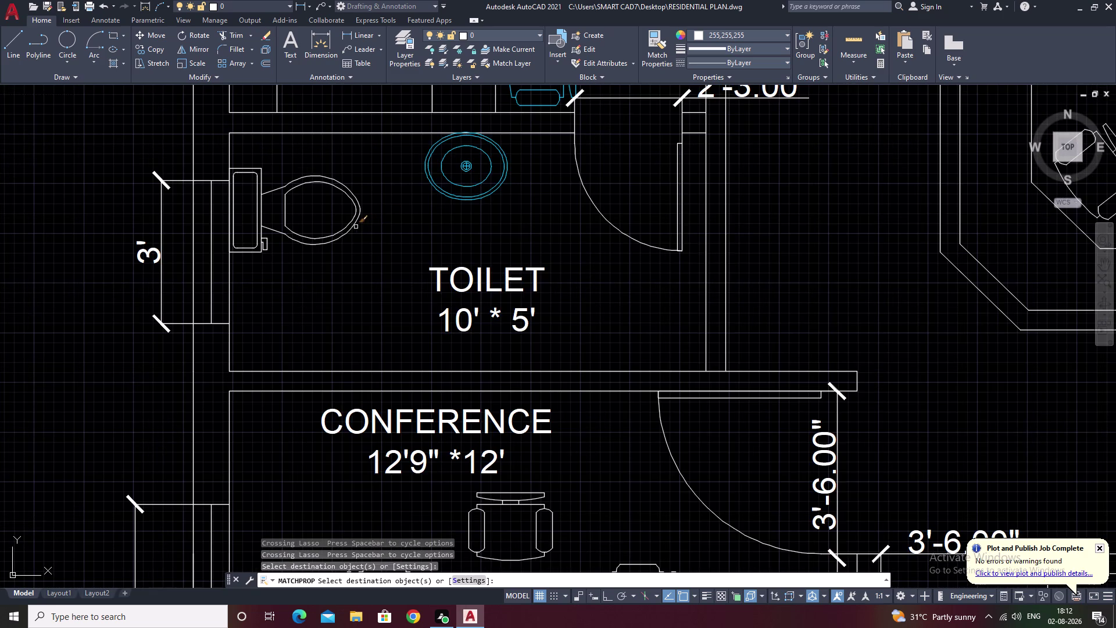
click(349, 222)
Make the CONFERENCE label, conference table and its chairs cyan.
scroll(down, 3)
middle_drag(355, 228, 428, 154)
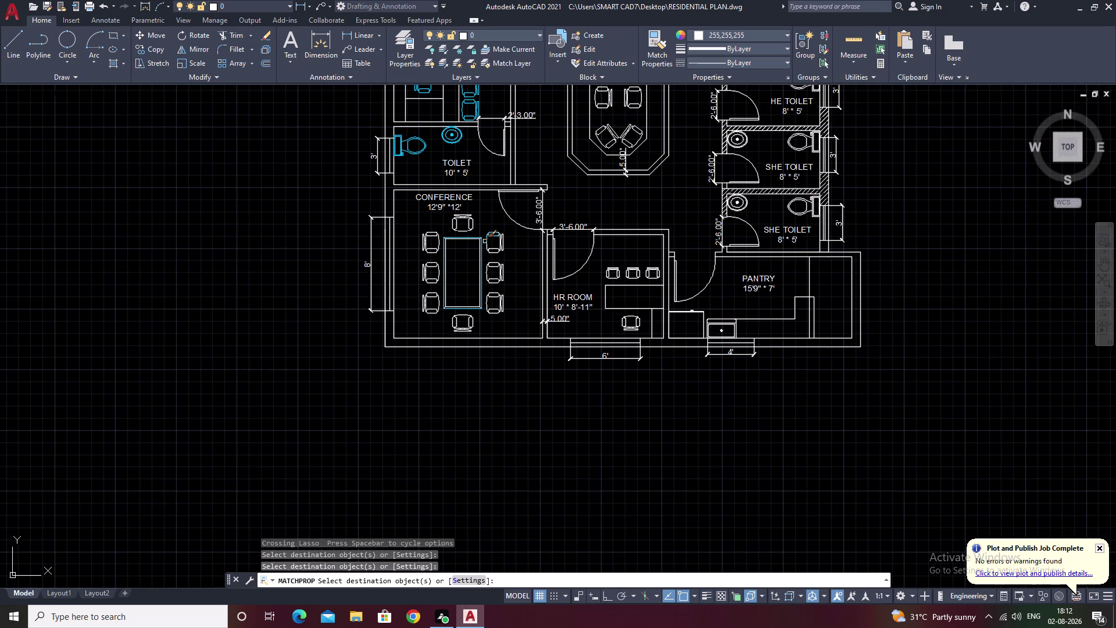
scroll(up, 3)
drag(477, 194, 381, 209)
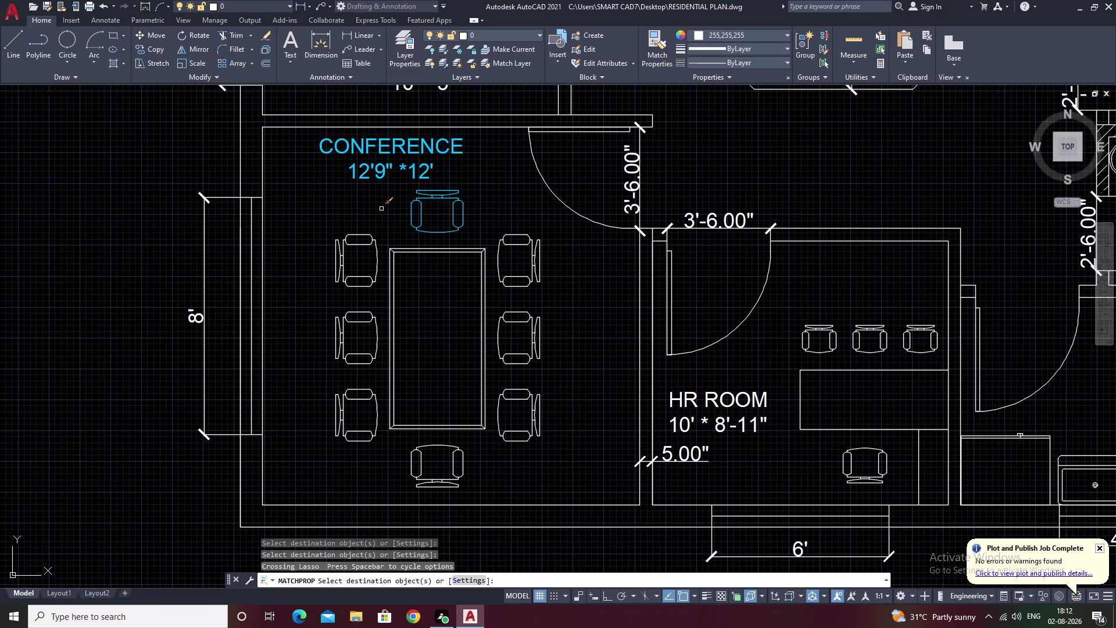
drag(493, 204, 347, 425)
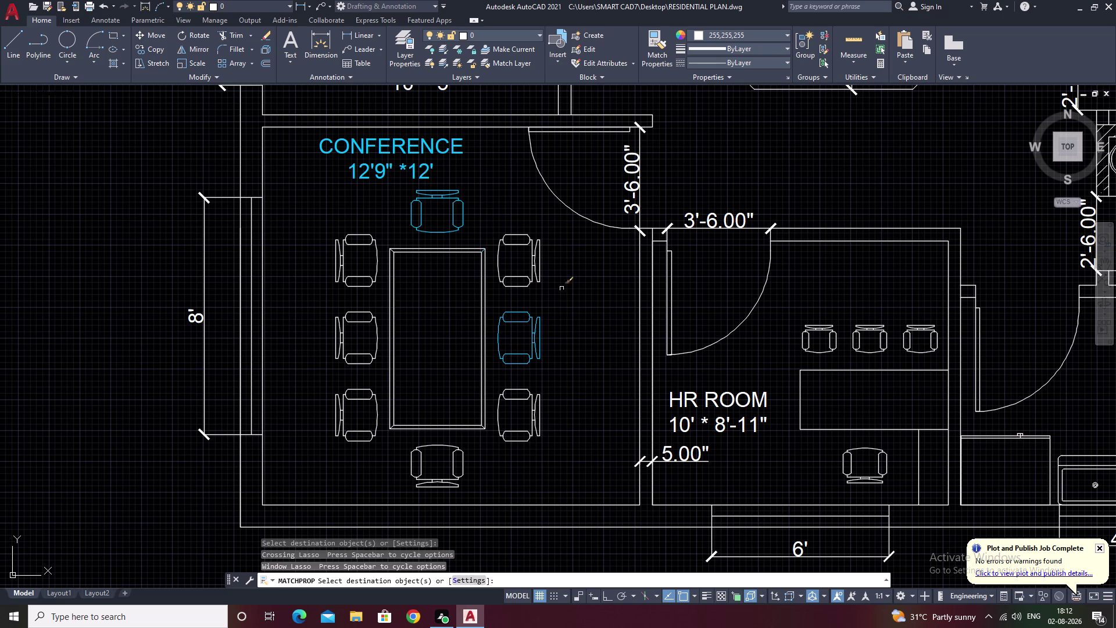
drag(538, 221, 568, 420)
drag(360, 216, 324, 249)
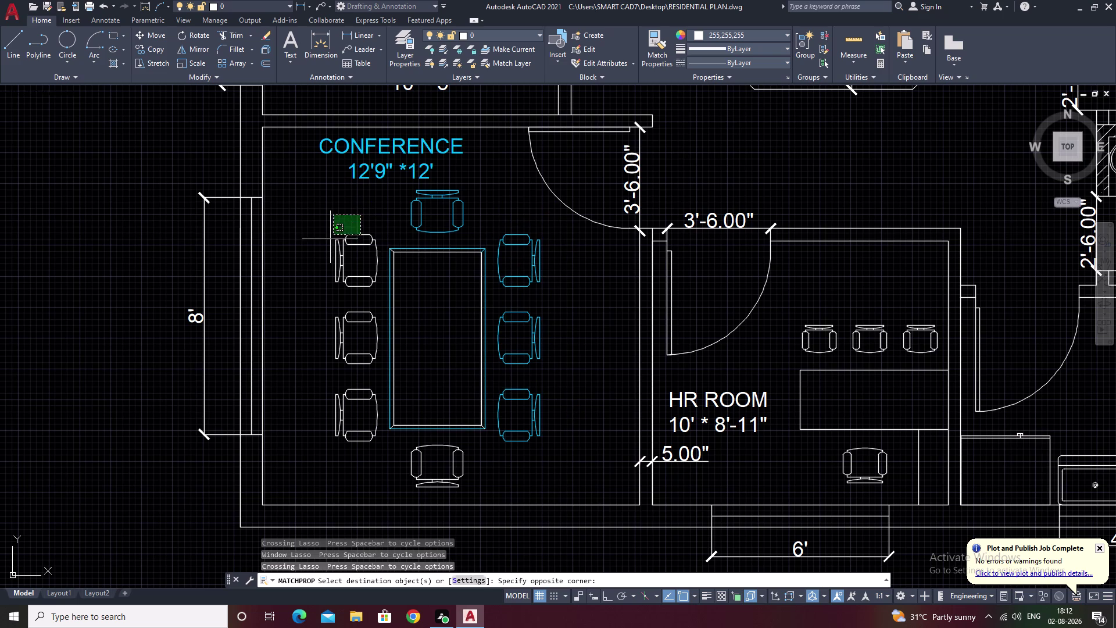
drag(323, 248, 529, 387)
drag(536, 375, 543, 361)
Make the three HR room chairs cyan.
scroll(down, 3)
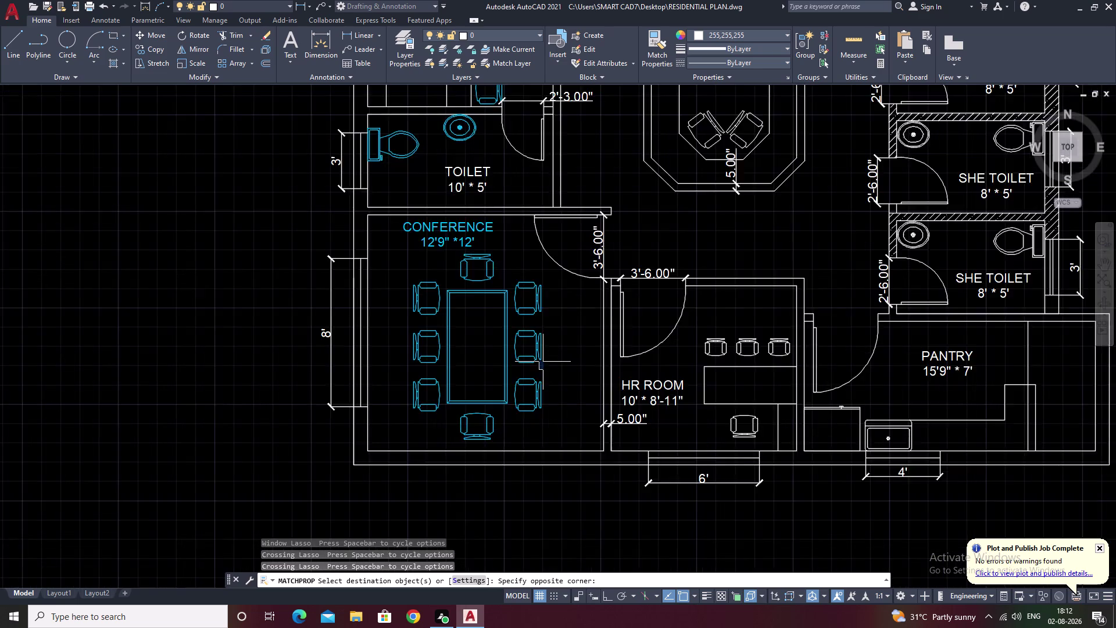
middle_drag(545, 361, 380, 373)
scroll(up, 3)
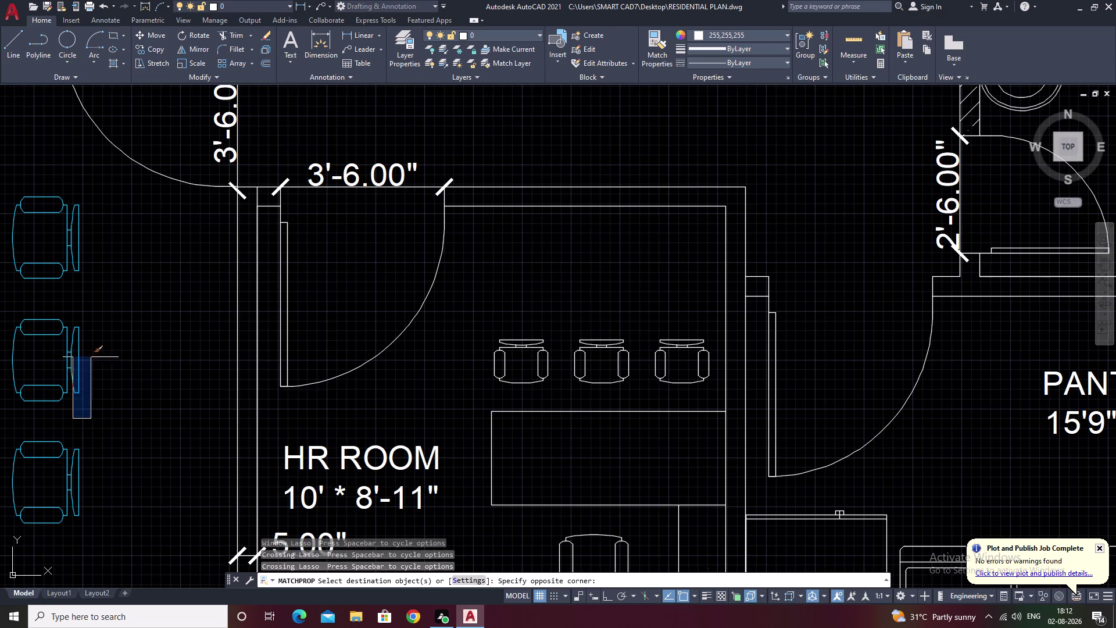
click(86, 355)
drag(681, 329, 543, 379)
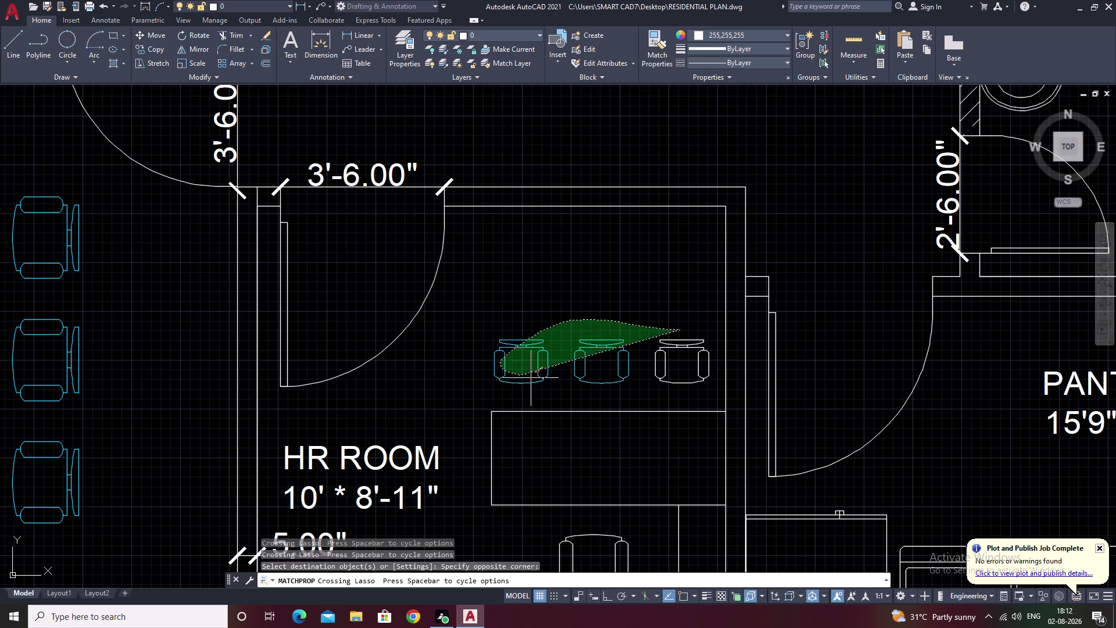
drag(543, 379, 546, 379)
click(699, 358)
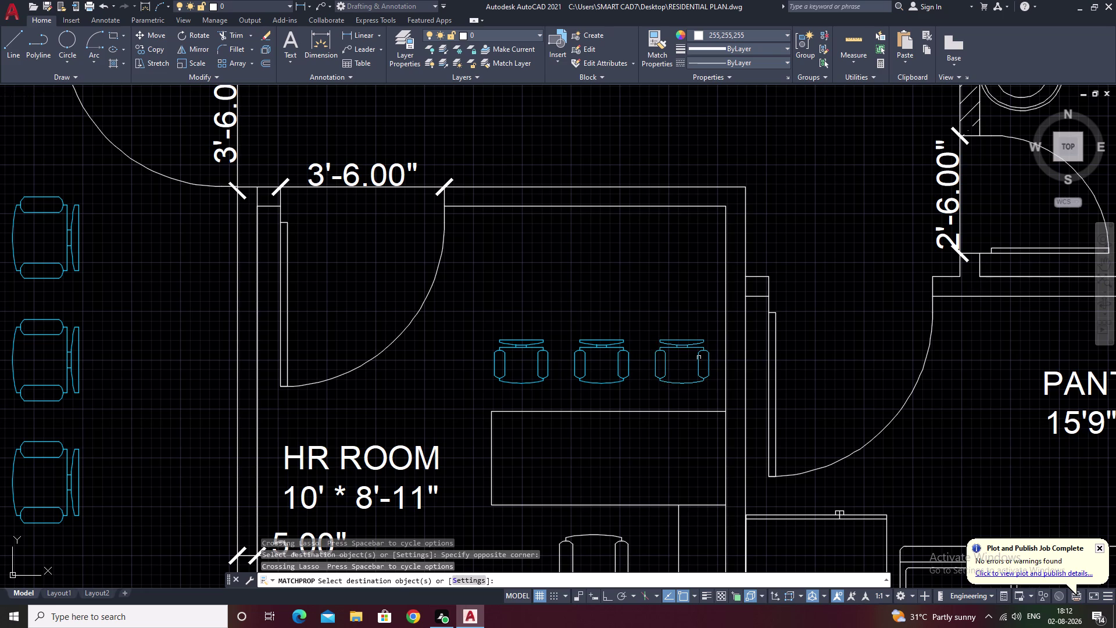
Make the HR room desk, pantry sink and pantry counter cyan.
scroll(down, 3)
middle_drag(642, 345, 632, 289)
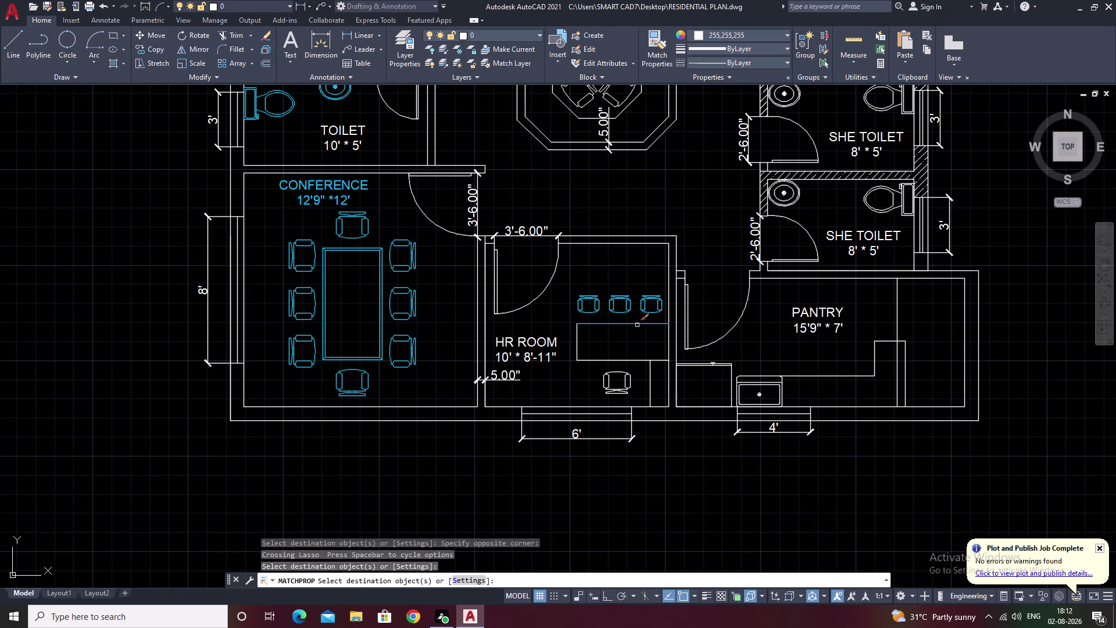
click(638, 325)
click(635, 361)
click(578, 343)
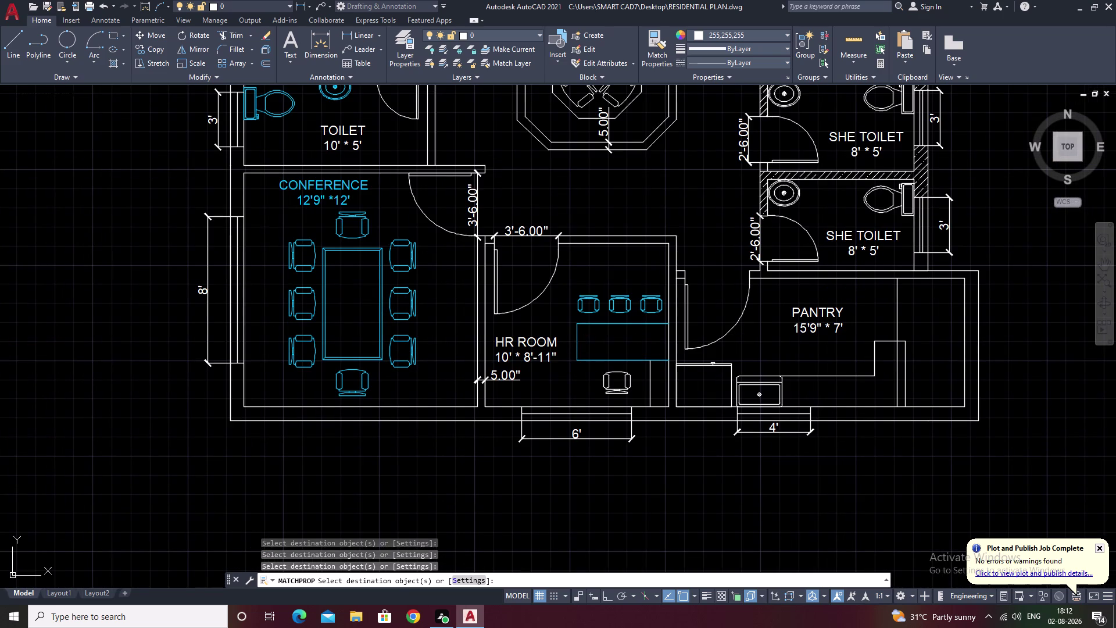
drag(634, 371, 609, 392)
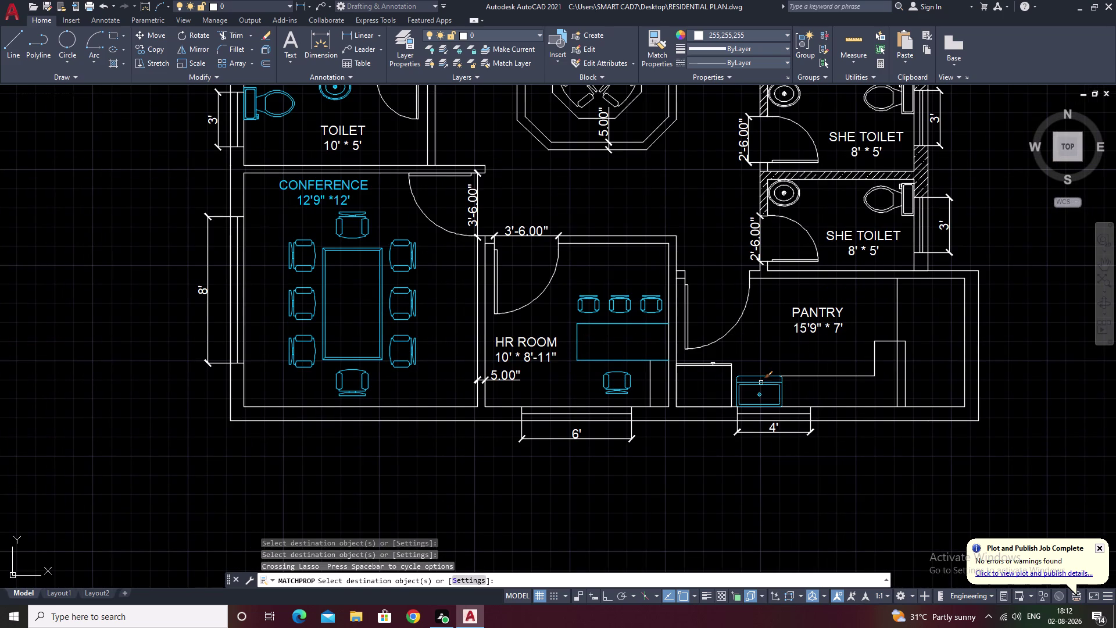
click(761, 383)
click(714, 368)
Make the SHE TOILET WC, washbasins and other toilet fixtures cyan.
scroll(down, 3)
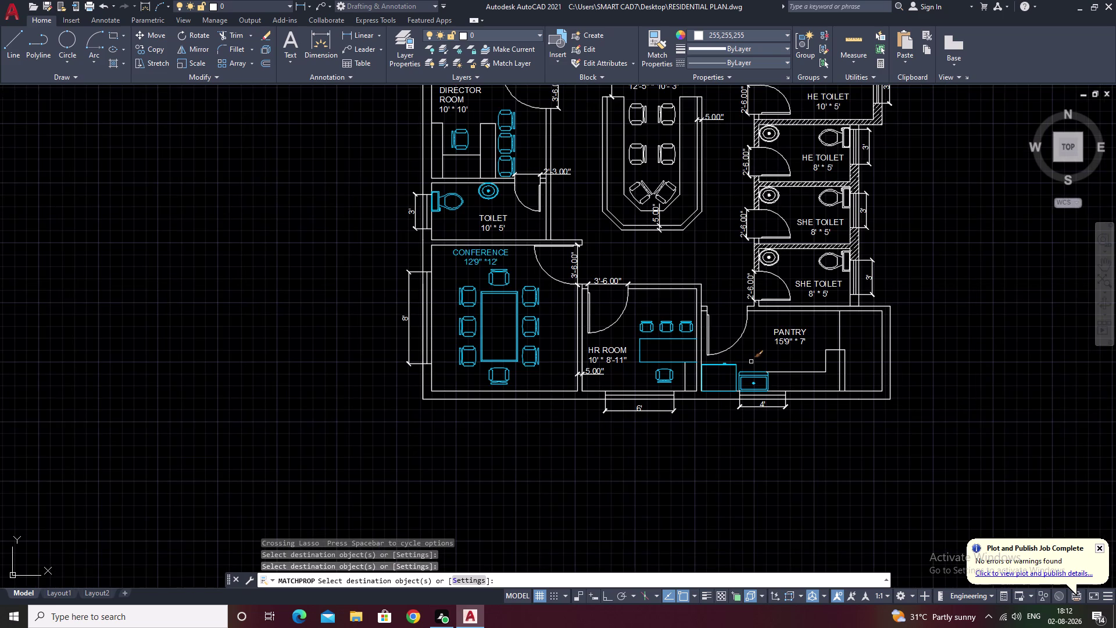
middle_drag(780, 350, 684, 392)
scroll(up, 3)
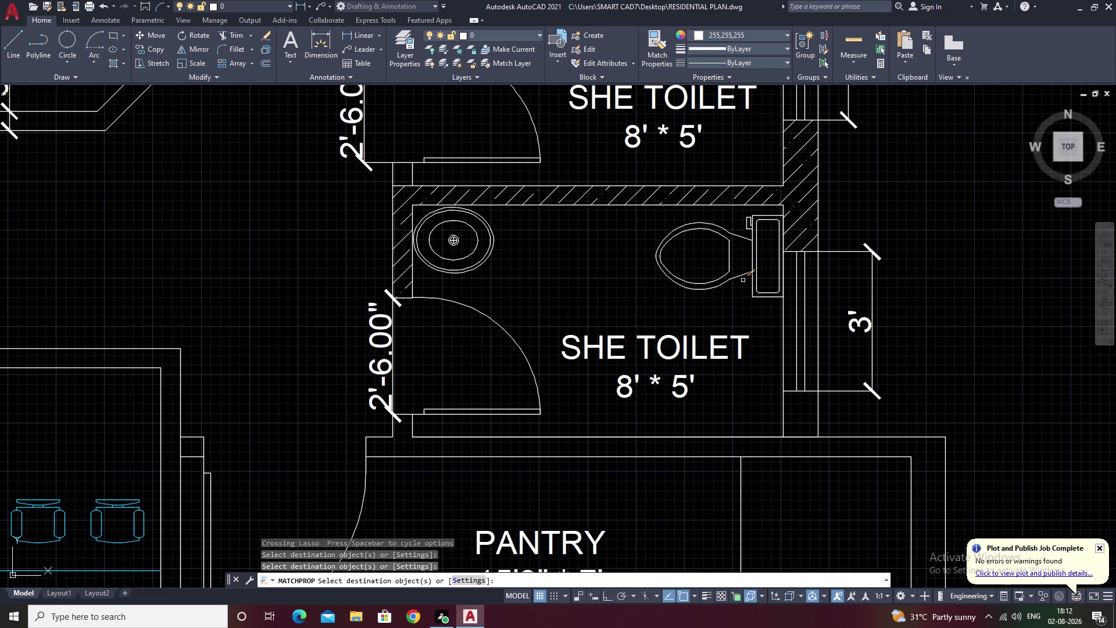
click(744, 276)
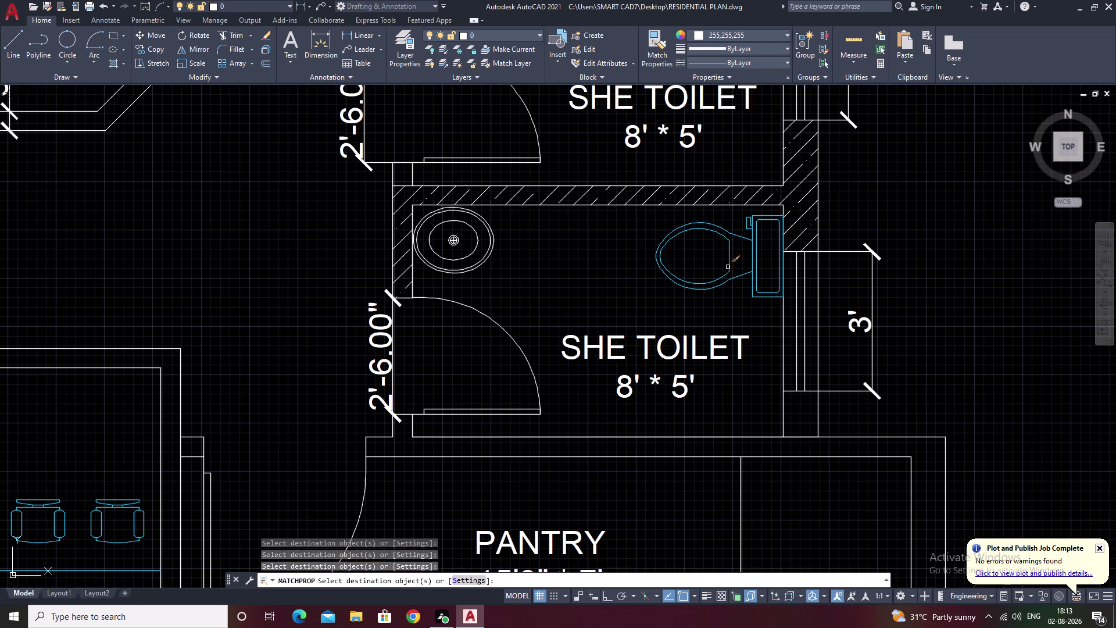
click(485, 256)
scroll(down, 3)
middle_drag(559, 251, 562, 325)
click(637, 233)
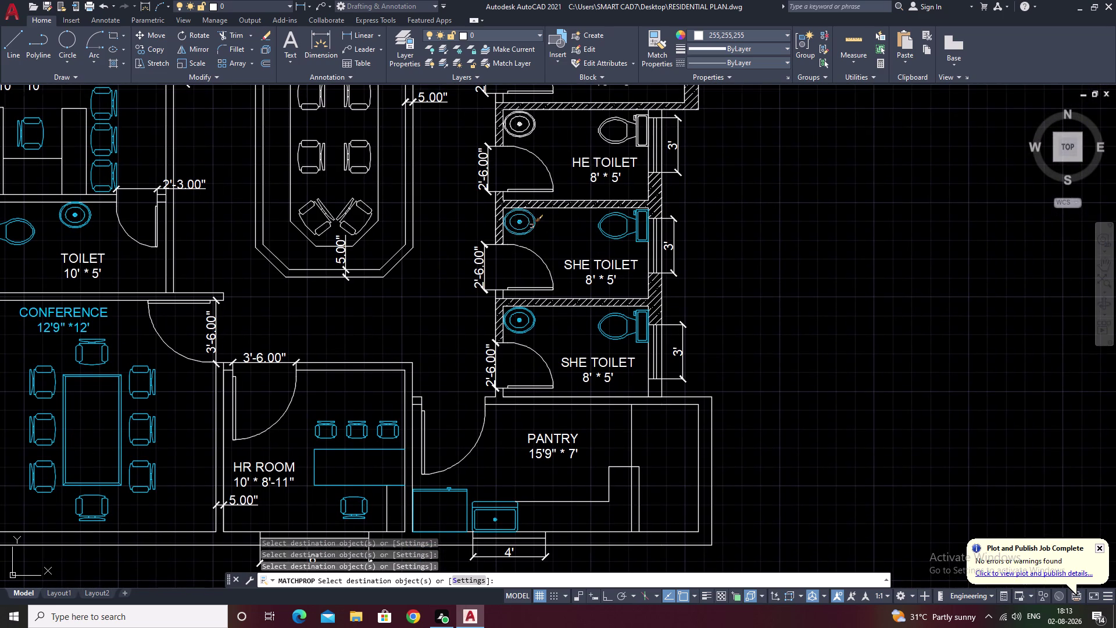
click(532, 226)
scroll(down, 3)
middle_drag(550, 229, 551, 304)
click(607, 249)
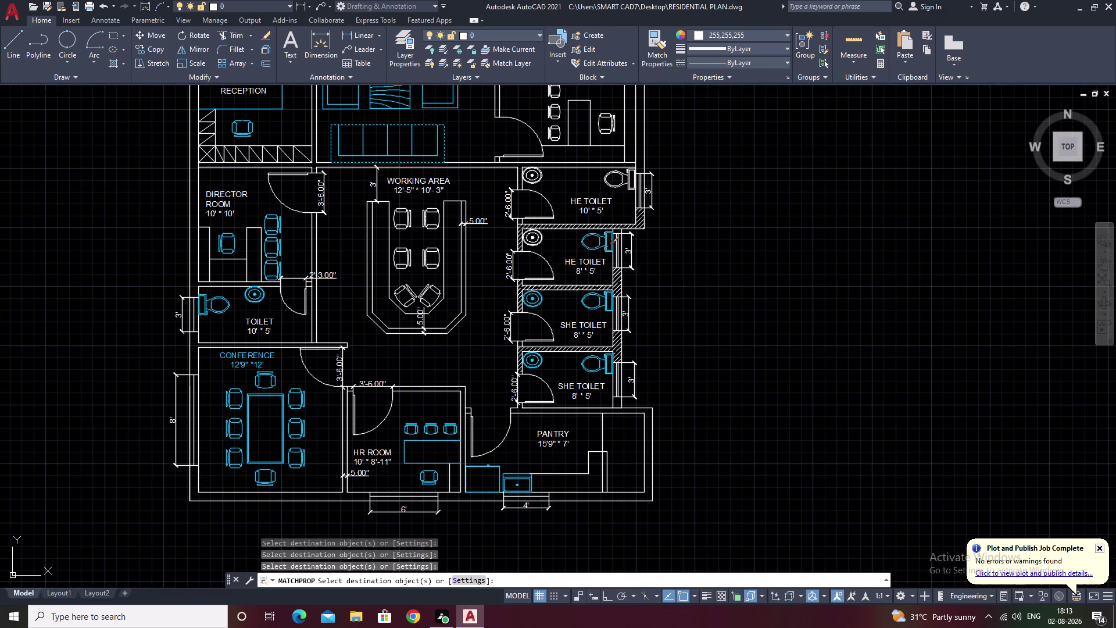
Make the HE TOILET WC, washbasin and other fixtures cyan.
click(533, 239)
click(537, 182)
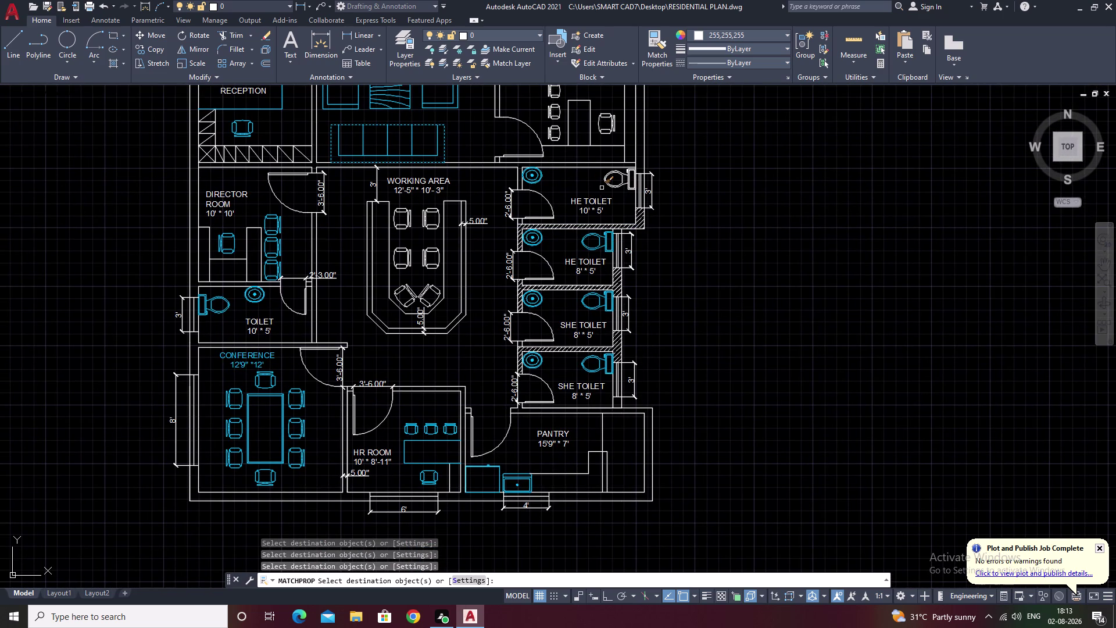
click(627, 188)
Make the manager room chairs and furniture cyan.
middle_drag(604, 184, 567, 244)
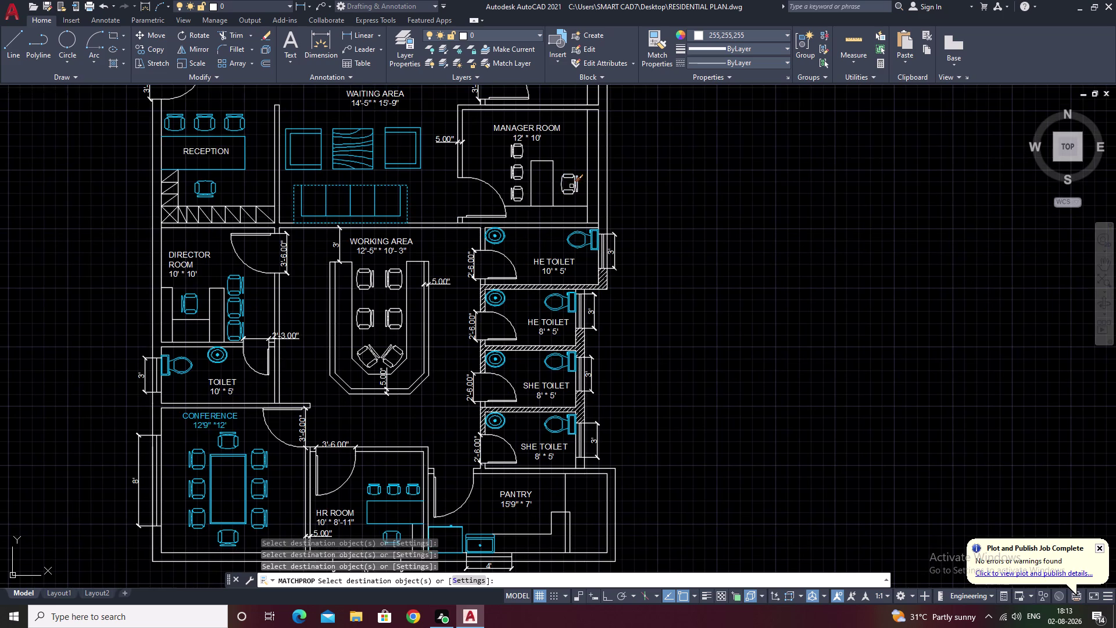
click(572, 186)
click(574, 189)
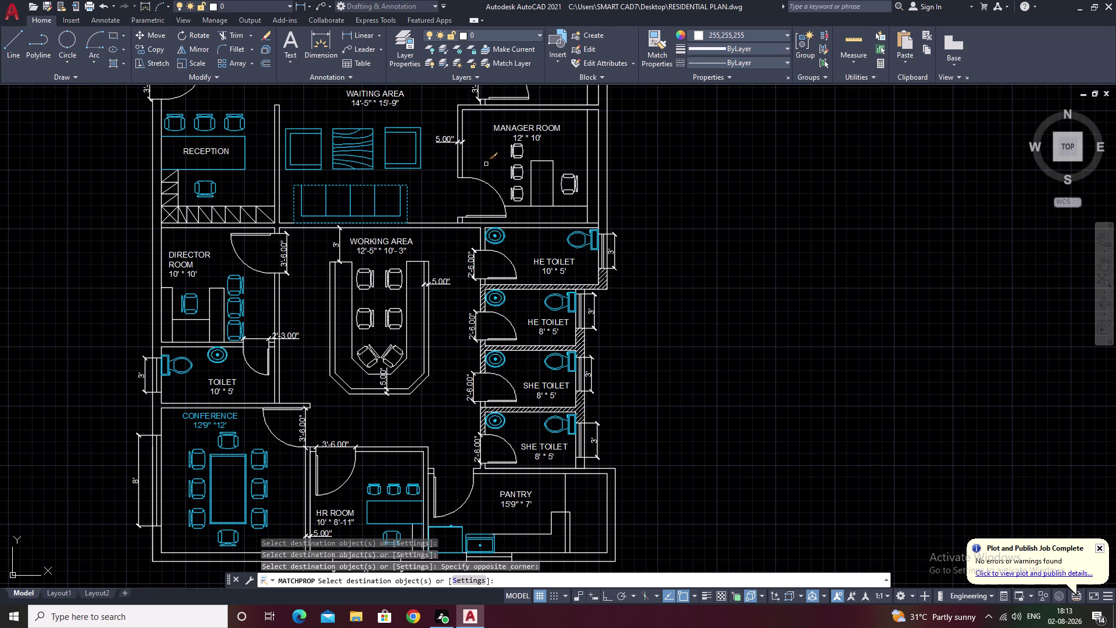
click(517, 176)
click(515, 193)
click(521, 157)
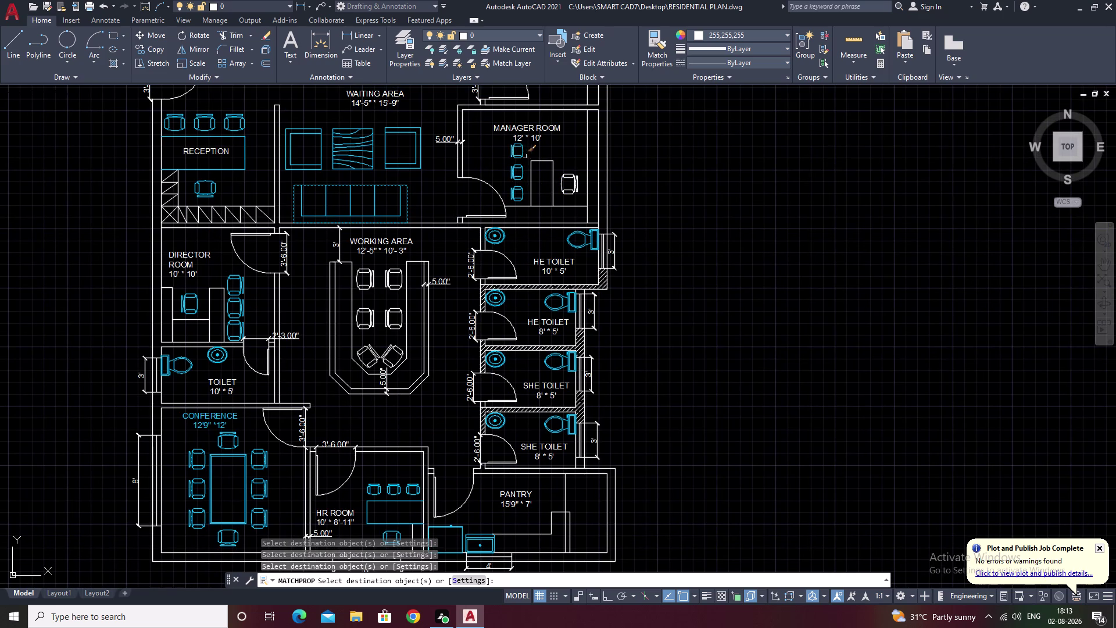
Make the account room desk, chairs and other furniture cyan.
middle_drag(550, 156, 578, 264)
click(547, 157)
click(550, 129)
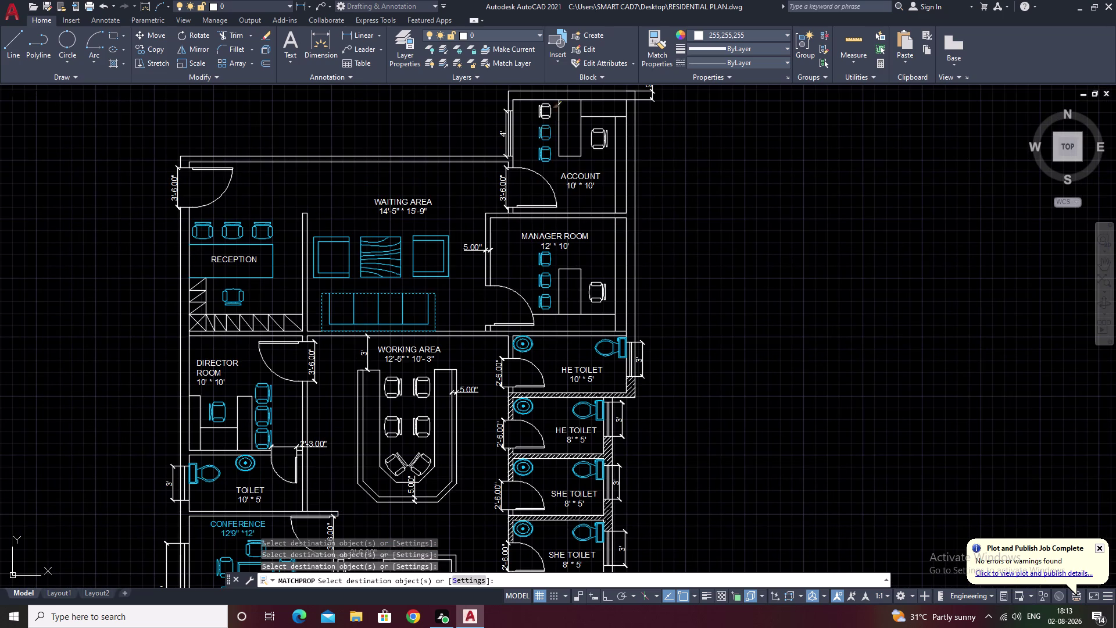
click(549, 104)
click(597, 146)
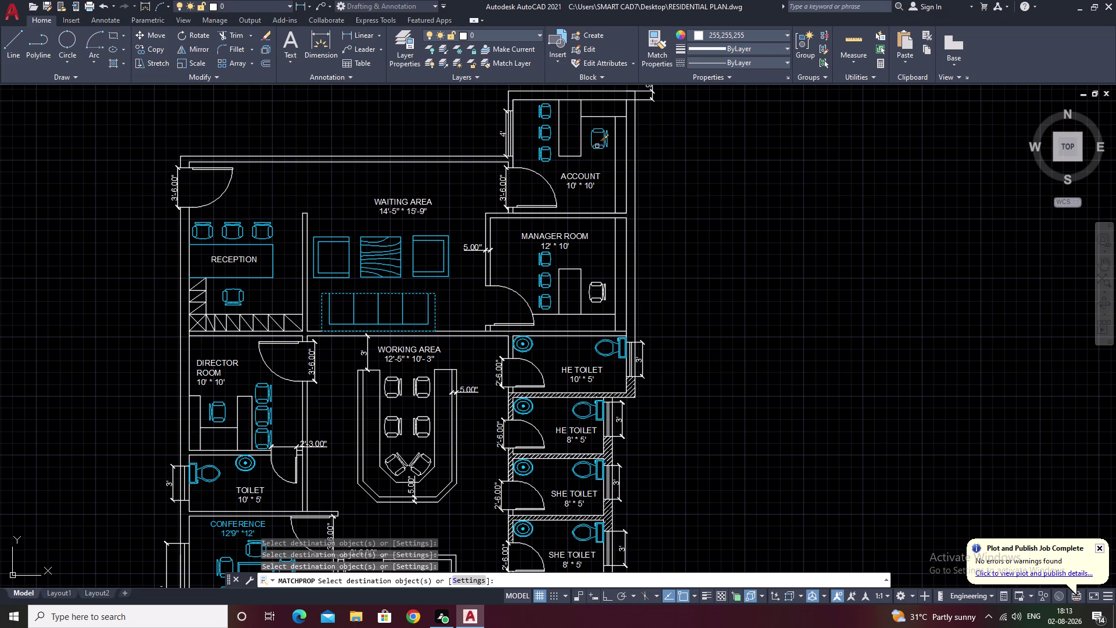
click(579, 155)
click(573, 157)
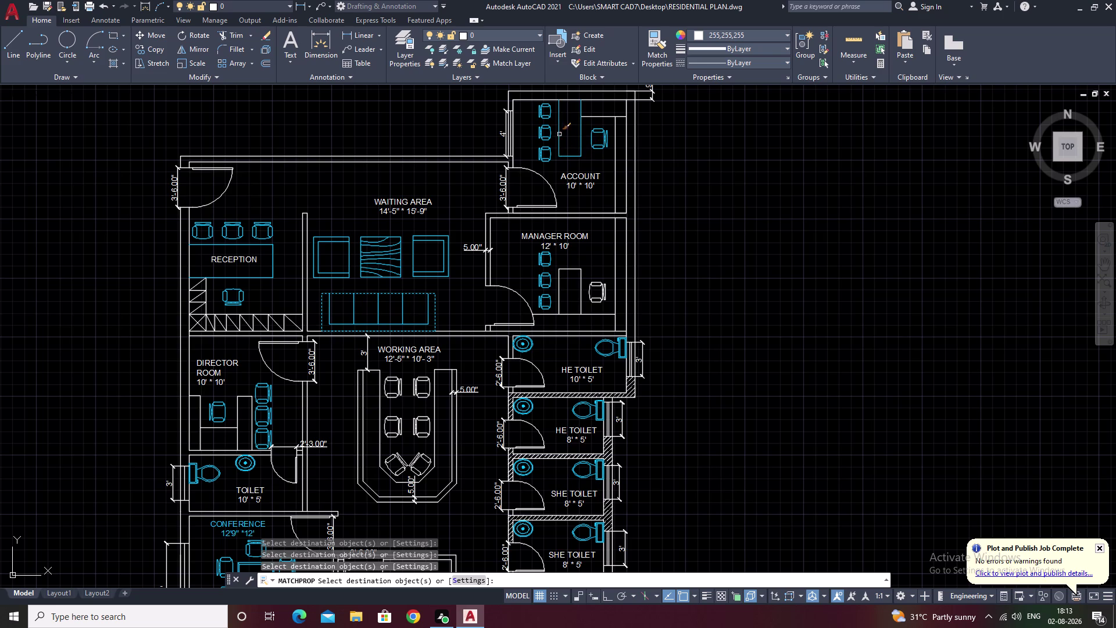
click(559, 134)
click(600, 117)
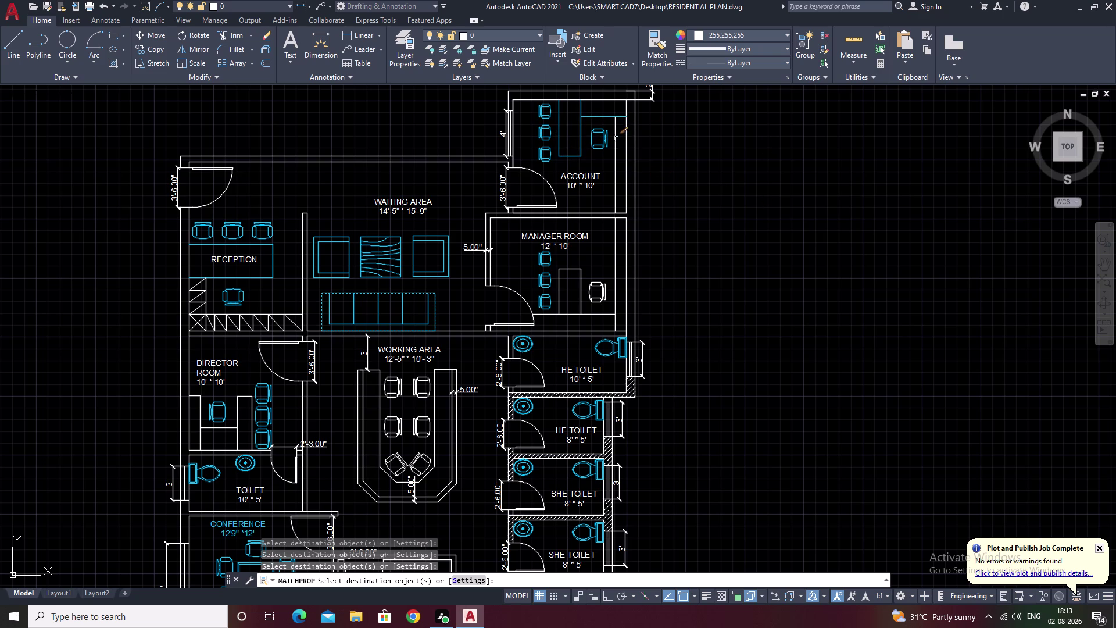
click(615, 139)
click(613, 251)
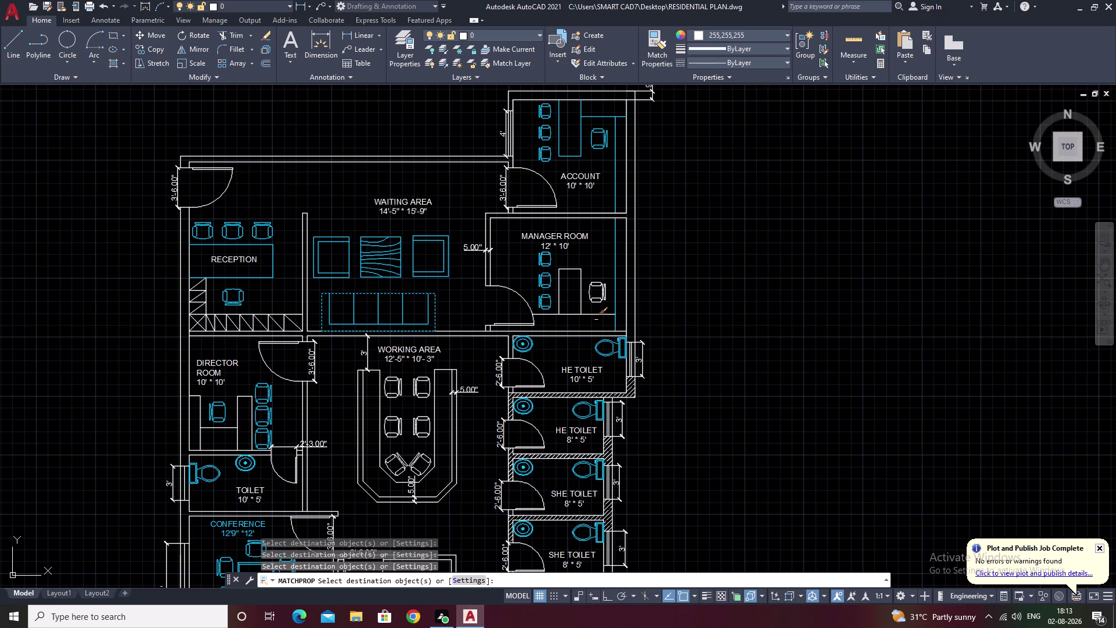
Apply the furniture properties to the remaining manager room furniture.
click(600, 316)
click(605, 280)
click(593, 301)
drag(586, 266, 561, 299)
Make the reception chair cyan.
middle_drag(580, 301, 670, 218)
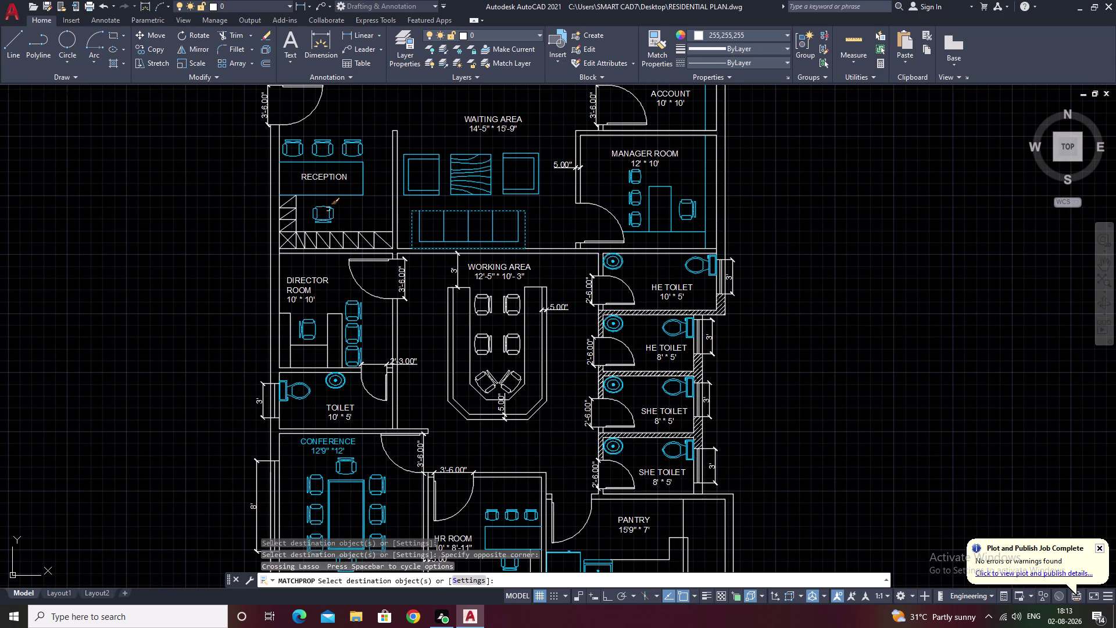
middle_drag(355, 214, 418, 188)
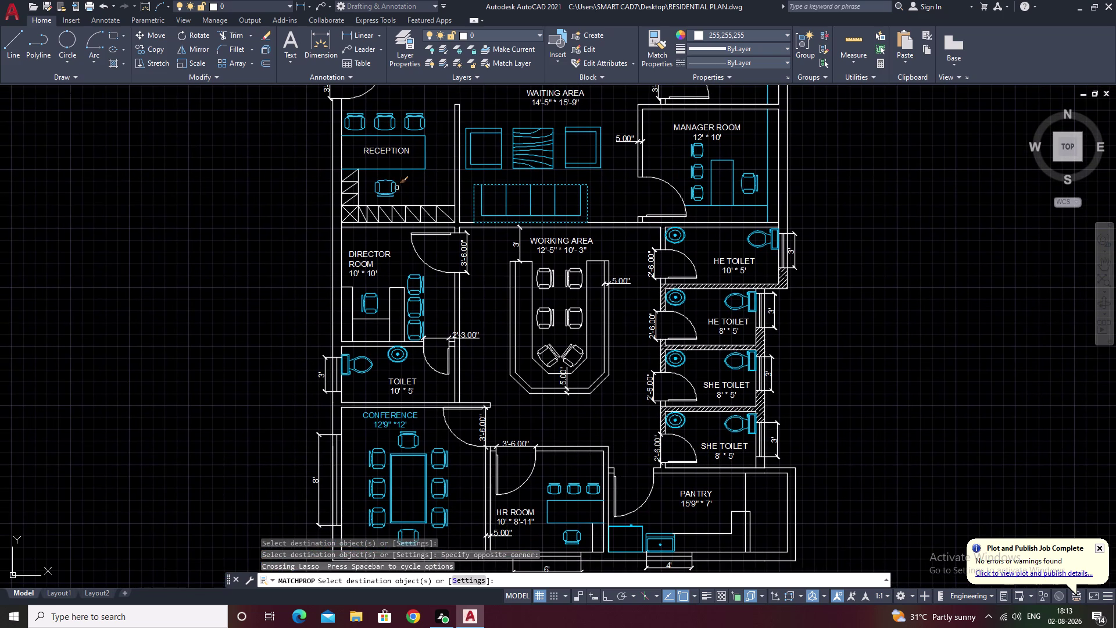
drag(367, 165, 415, 205)
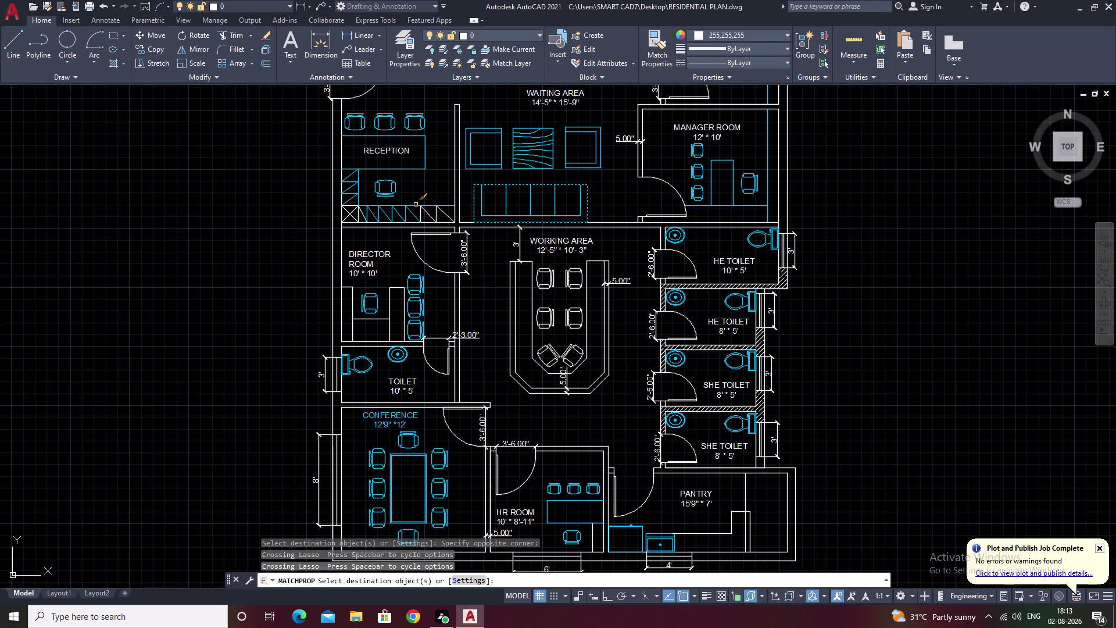
click(443, 211)
click(431, 214)
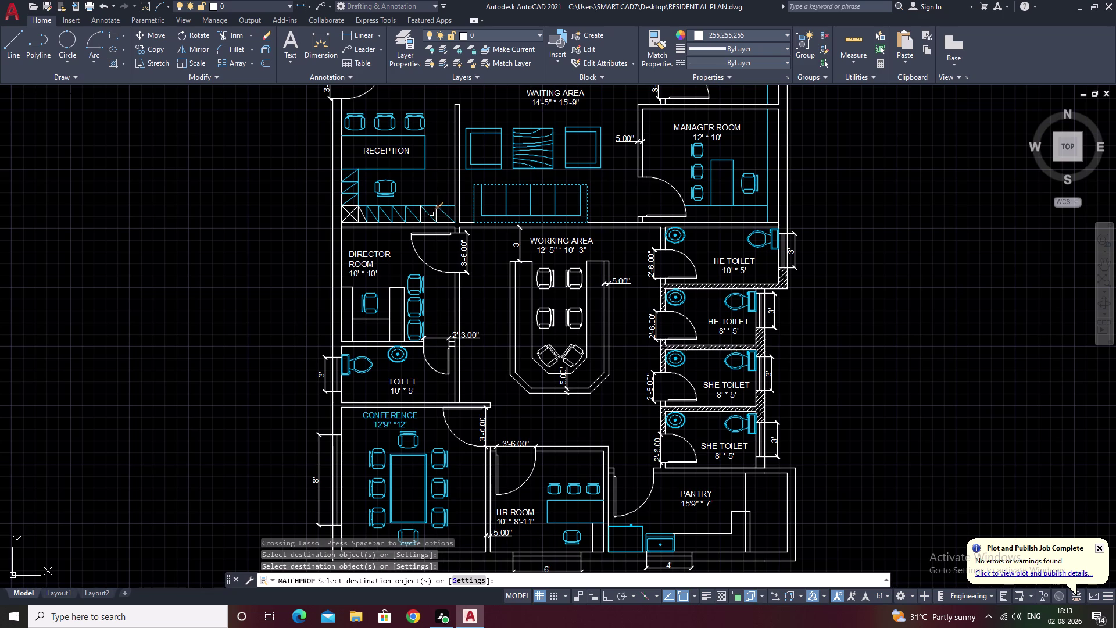
Make the stair hatching and remaining reception furniture cyan.
click(438, 213)
scroll(up, 3)
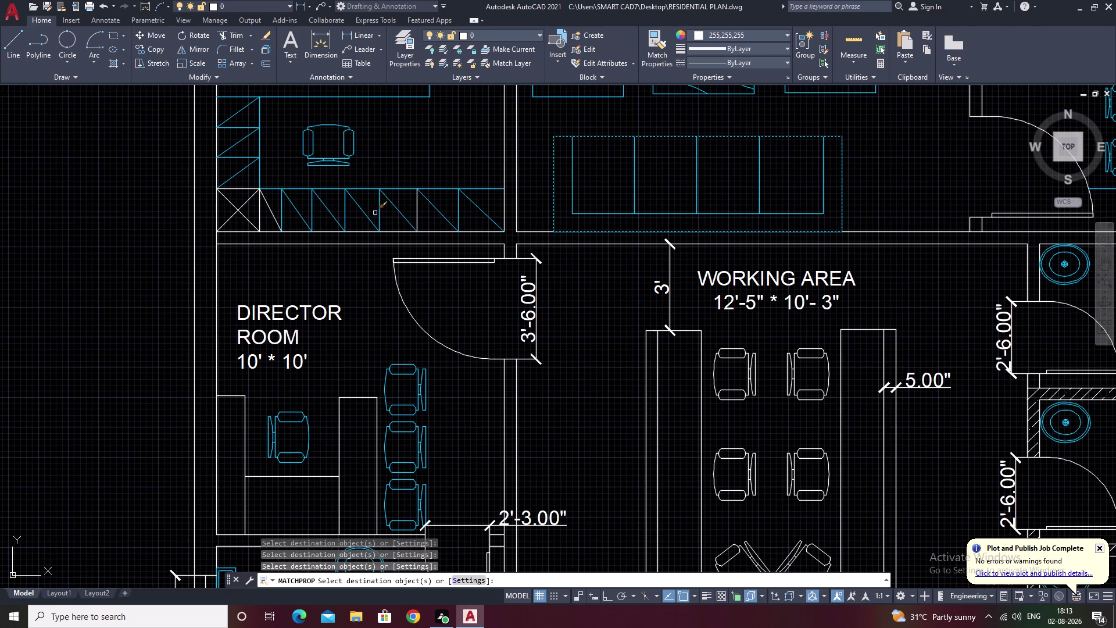
drag(265, 171, 300, 219)
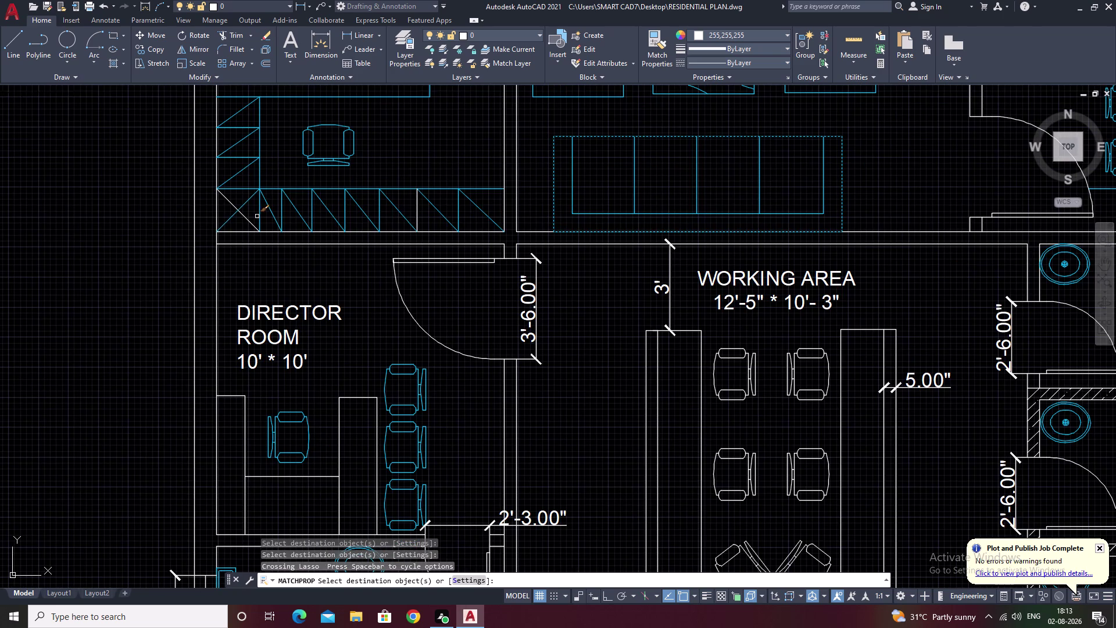
click(251, 223)
scroll(down, 3)
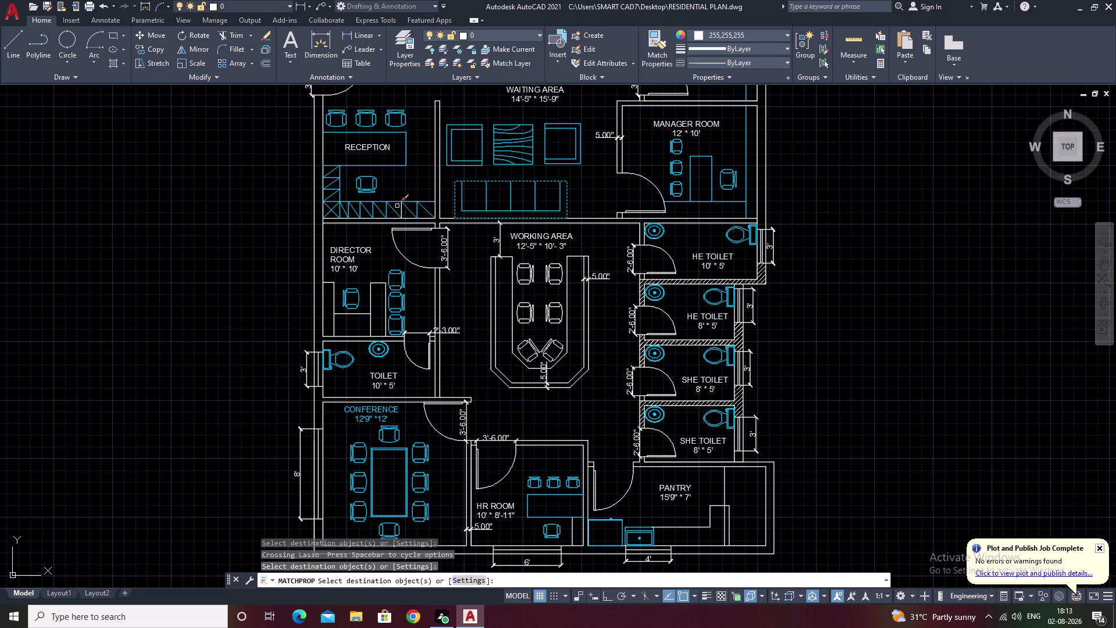
click(402, 208)
Make the director room chair and desk cyan.
middle_drag(399, 208, 424, 145)
scroll(up, 3)
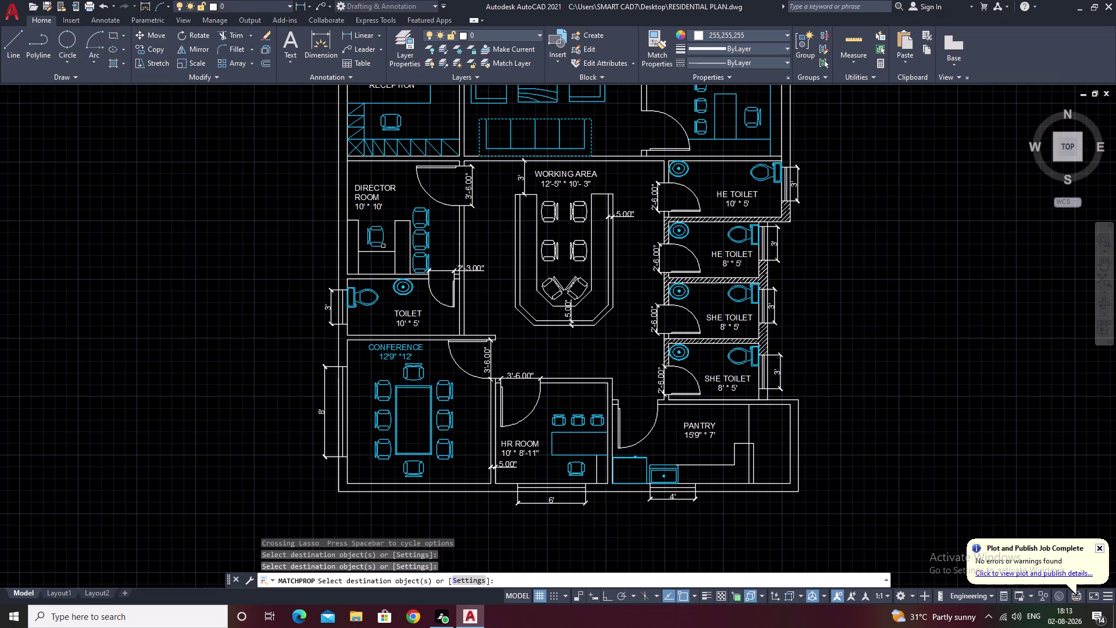
scroll(up, 3)
drag(437, 168, 449, 267)
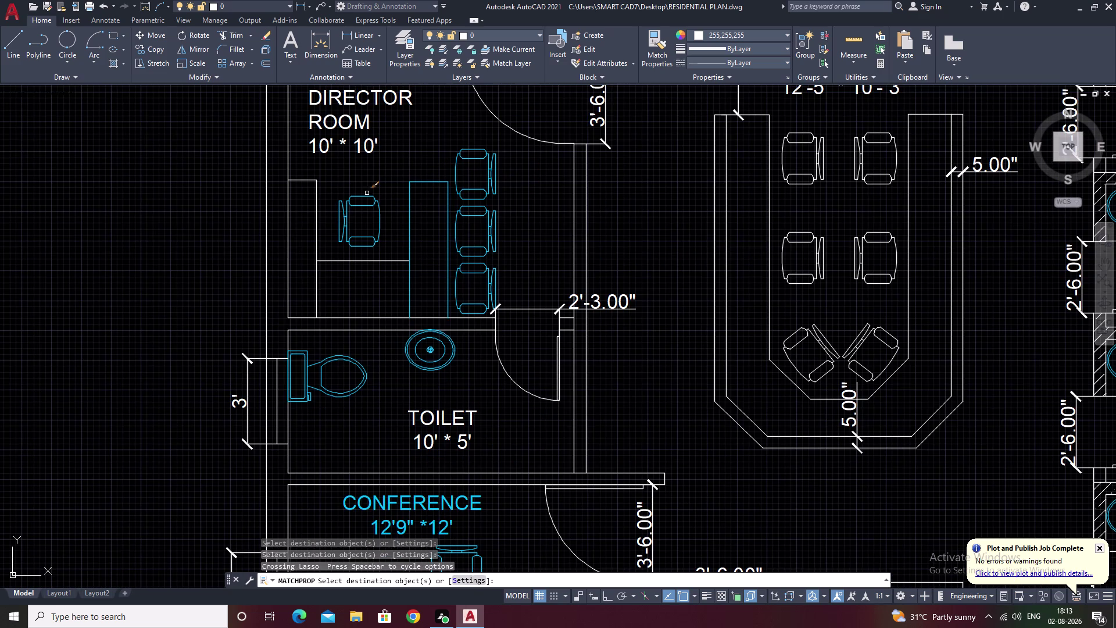
click(314, 174)
drag(313, 173, 397, 278)
click(398, 278)
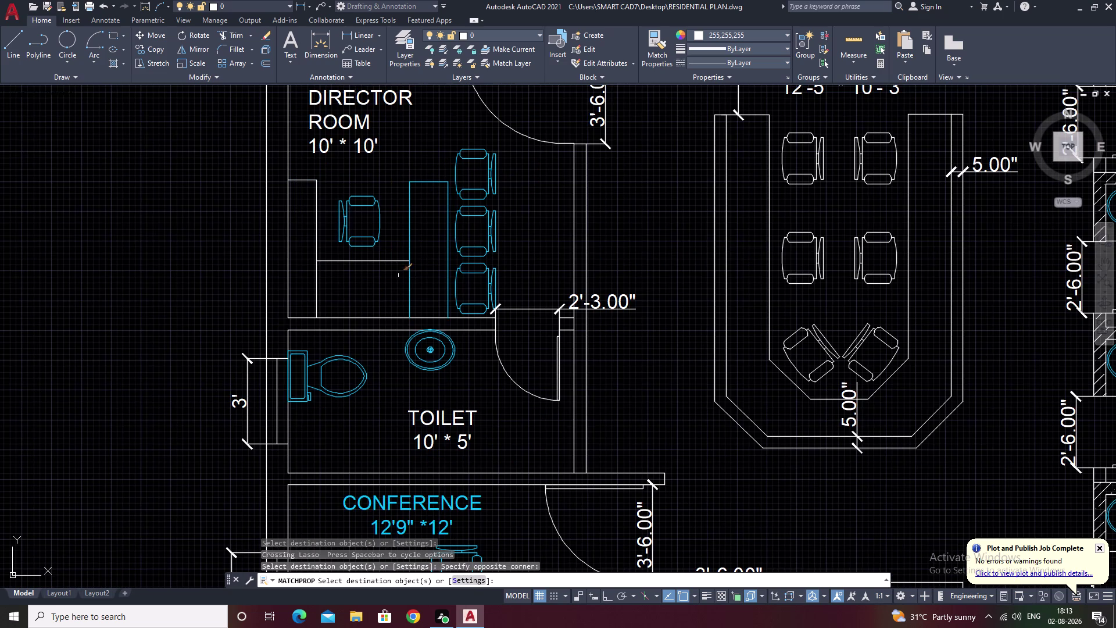
drag(345, 165, 403, 277)
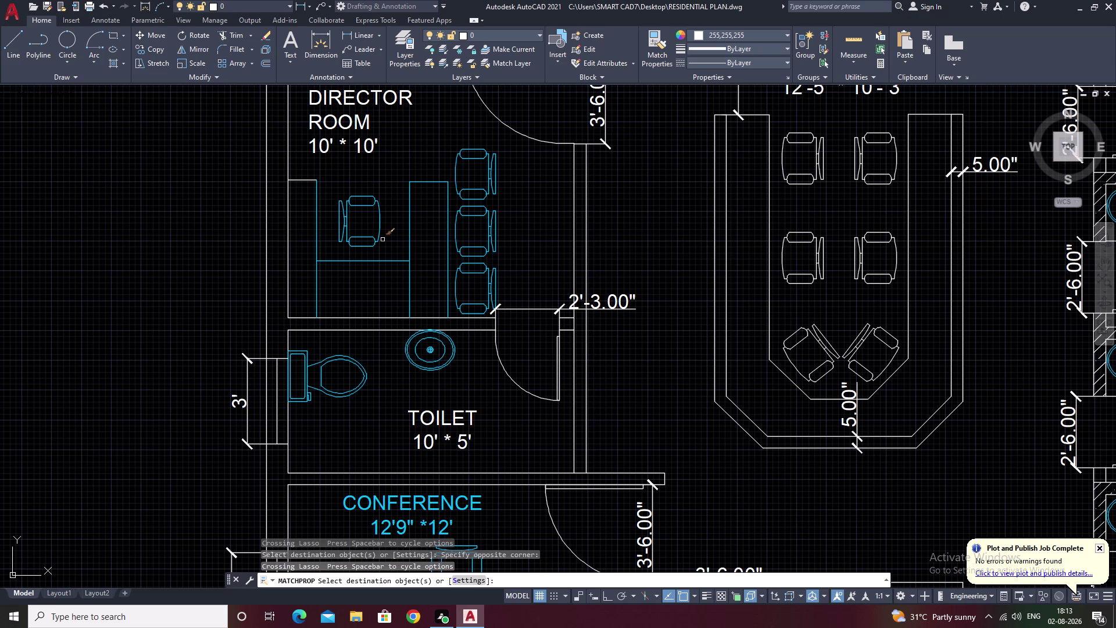
click(308, 179)
Make the working area table and chairs cyan.
scroll(down, 3)
middle_drag(391, 219, 437, 148)
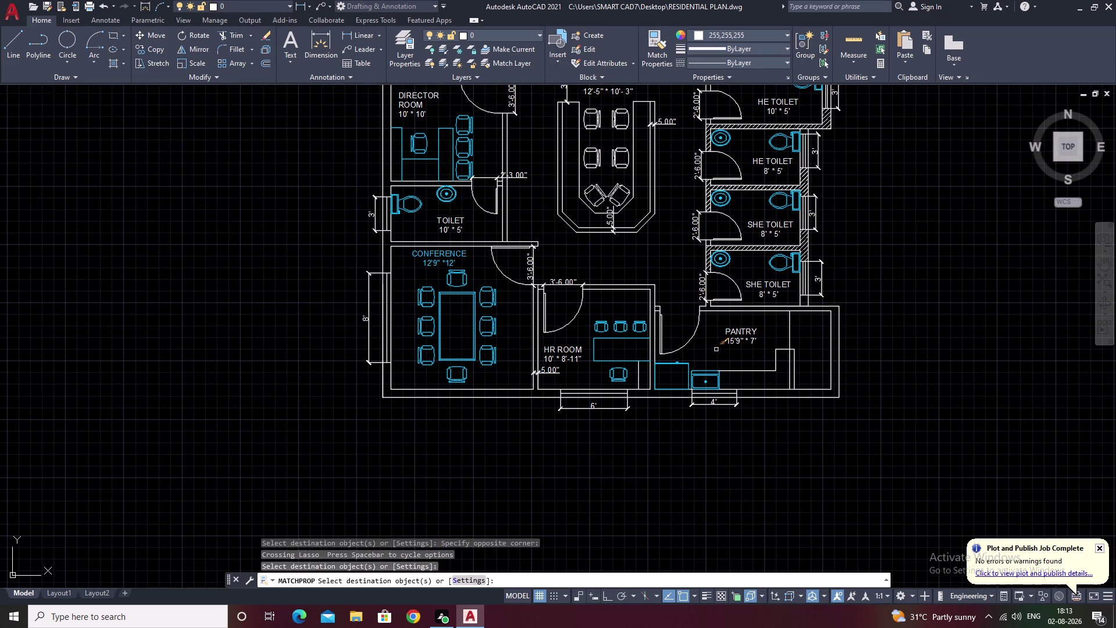
middle_drag(820, 343, 728, 410)
middle_drag(719, 135, 702, 292)
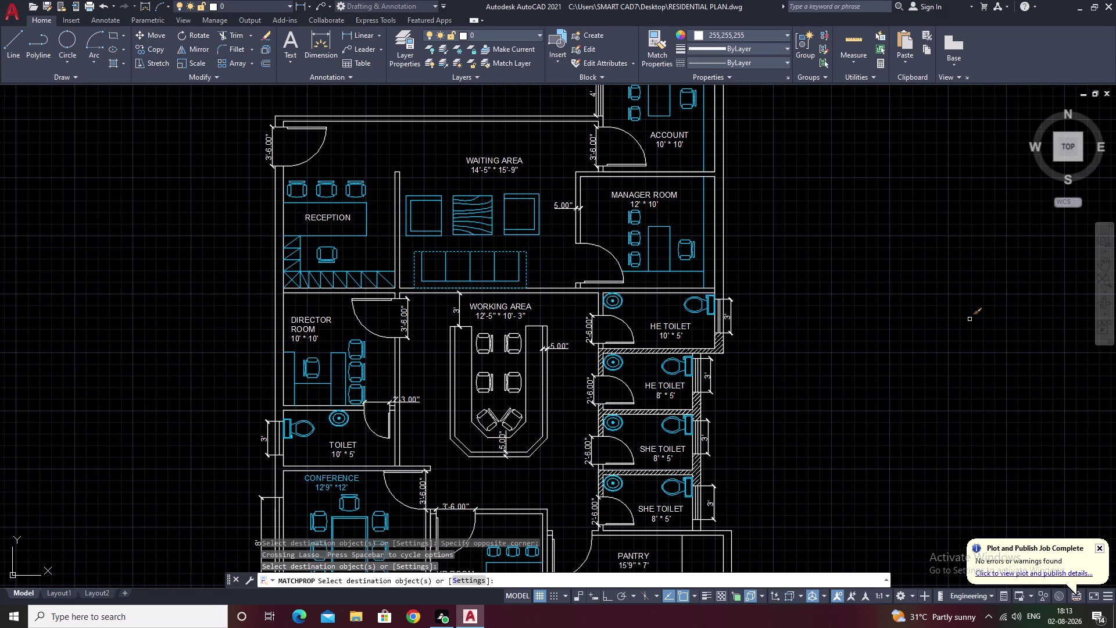
middle_drag(832, 168, 828, 244)
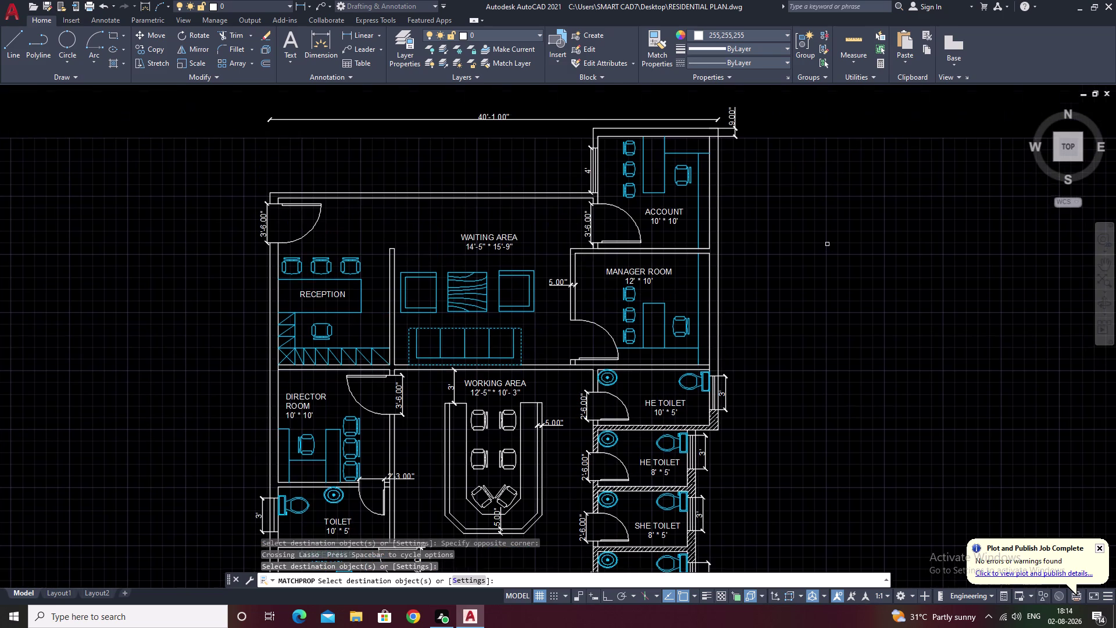
middle_drag(753, 236, 780, 111)
middle_drag(794, 211, 801, 172)
middle_drag(808, 269, 811, 248)
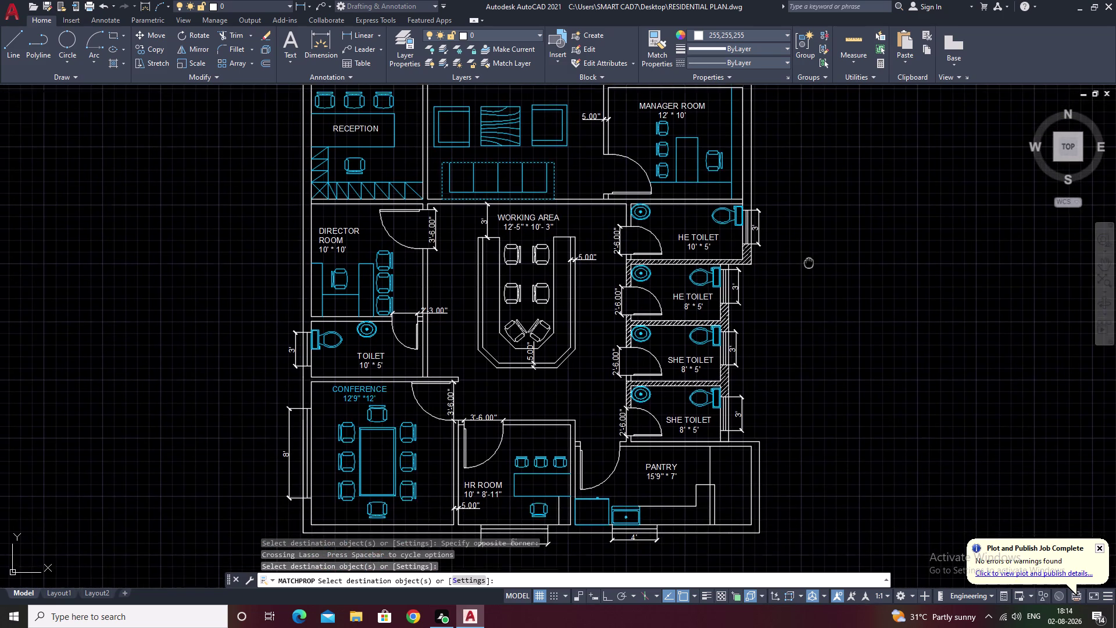
middle_drag(812, 247, 817, 218)
drag(580, 184, 577, 184)
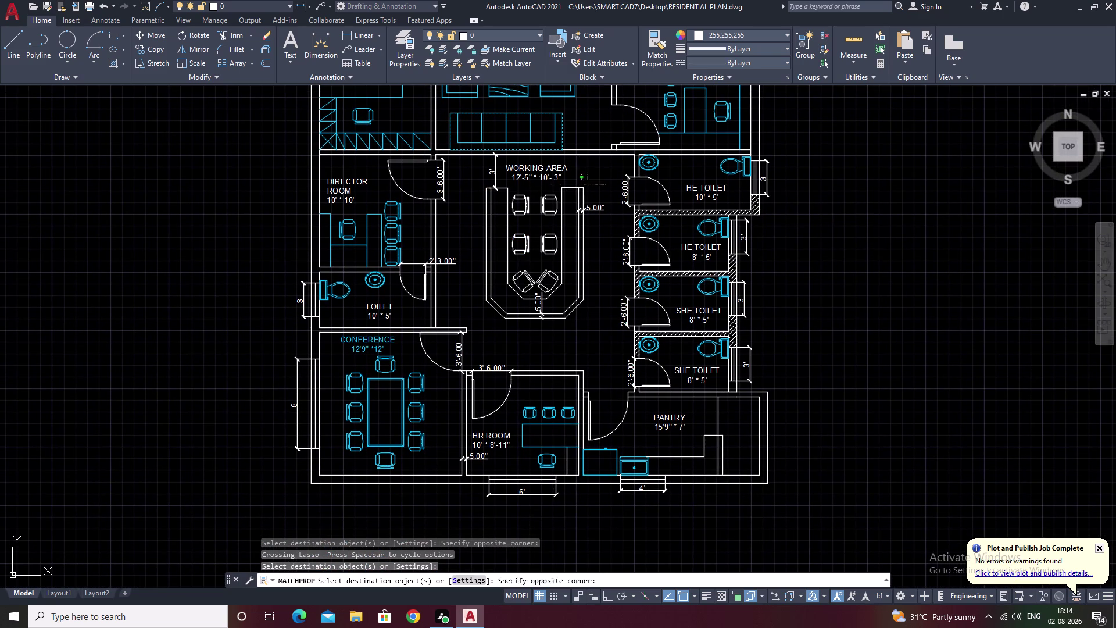
drag(577, 184, 556, 337)
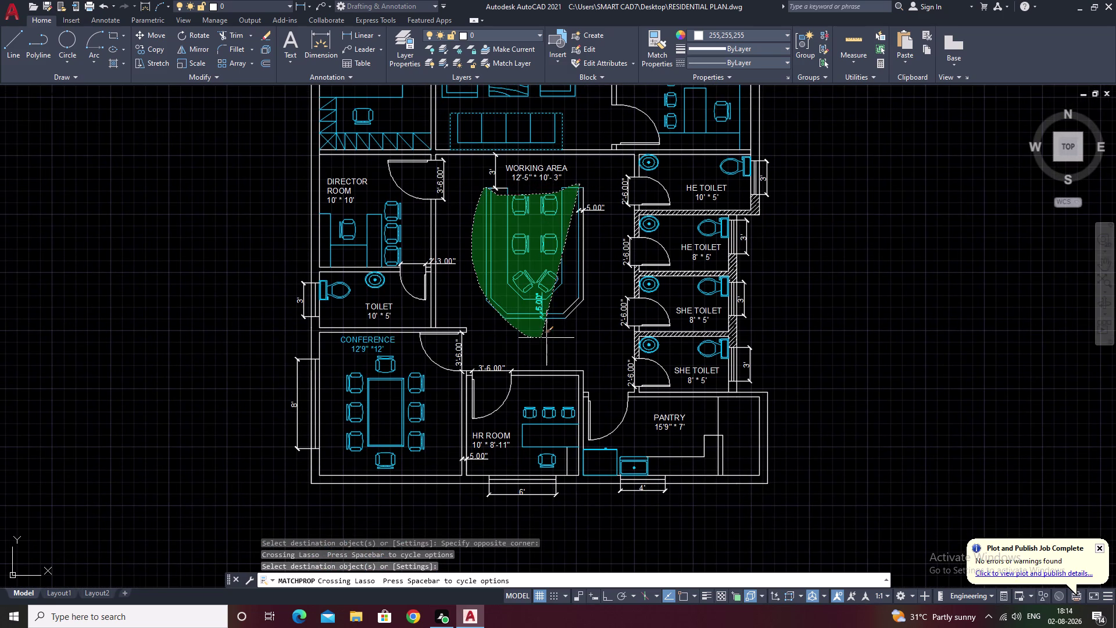
drag(557, 336, 553, 313)
click(405, 288)
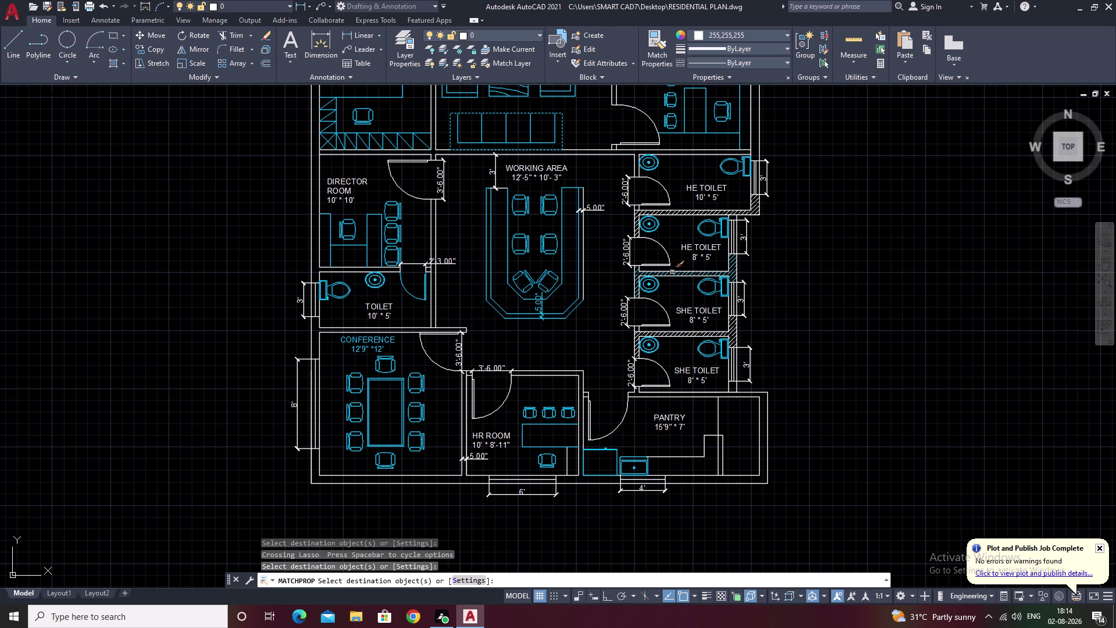
drag(582, 234, 557, 255)
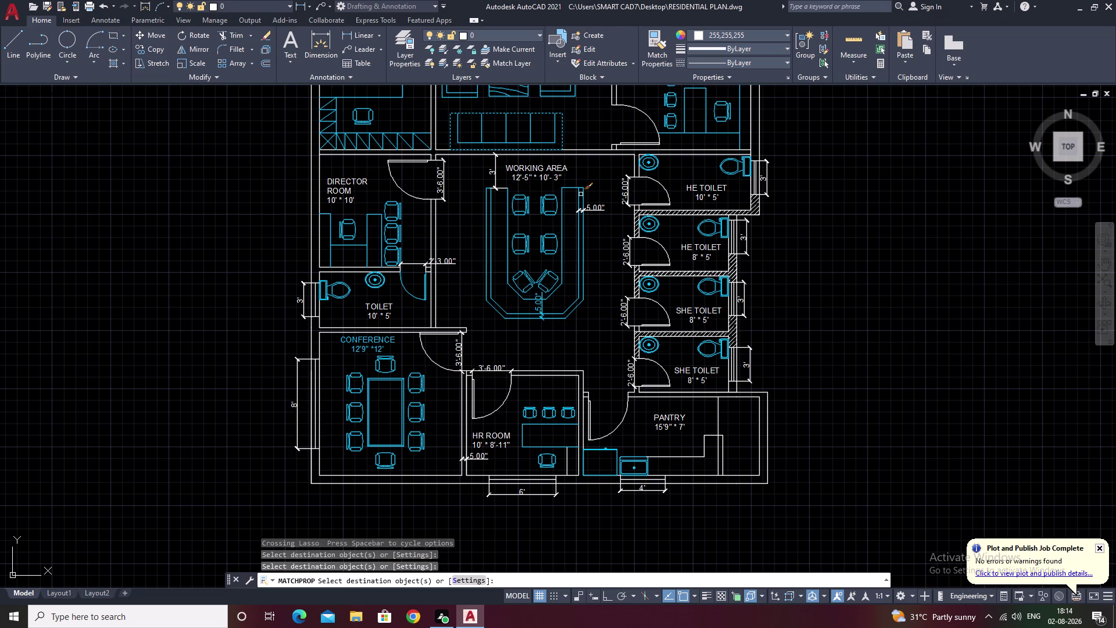
Cancel property matching and make DIM the current layer.
key(grave)
key(Escape)
key(Escape)
triple_click(539, 31)
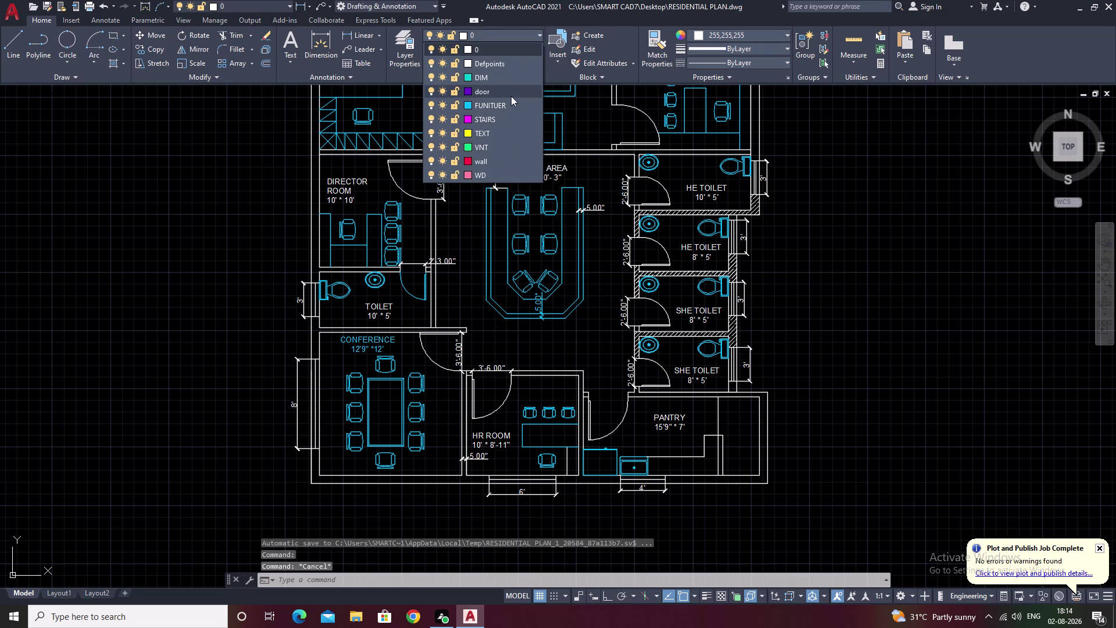
click(507, 78)
scroll(up, 3)
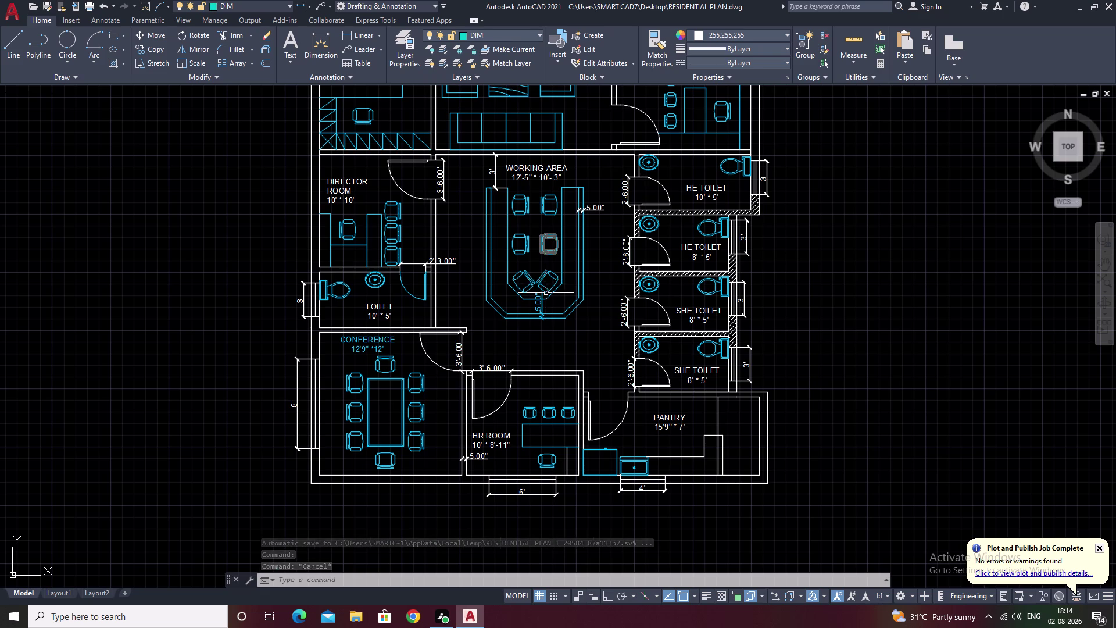
scroll(up, 3)
click(527, 310)
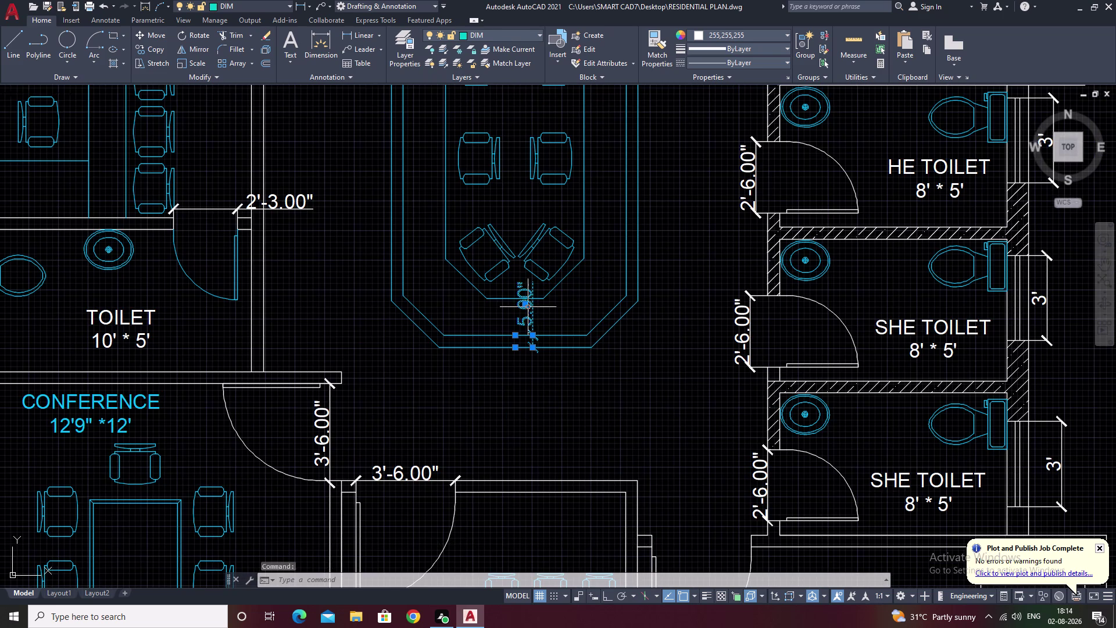
Put the working area's 5.00" dimension on the DIM layer and match properties from it.
double_click(494, 38)
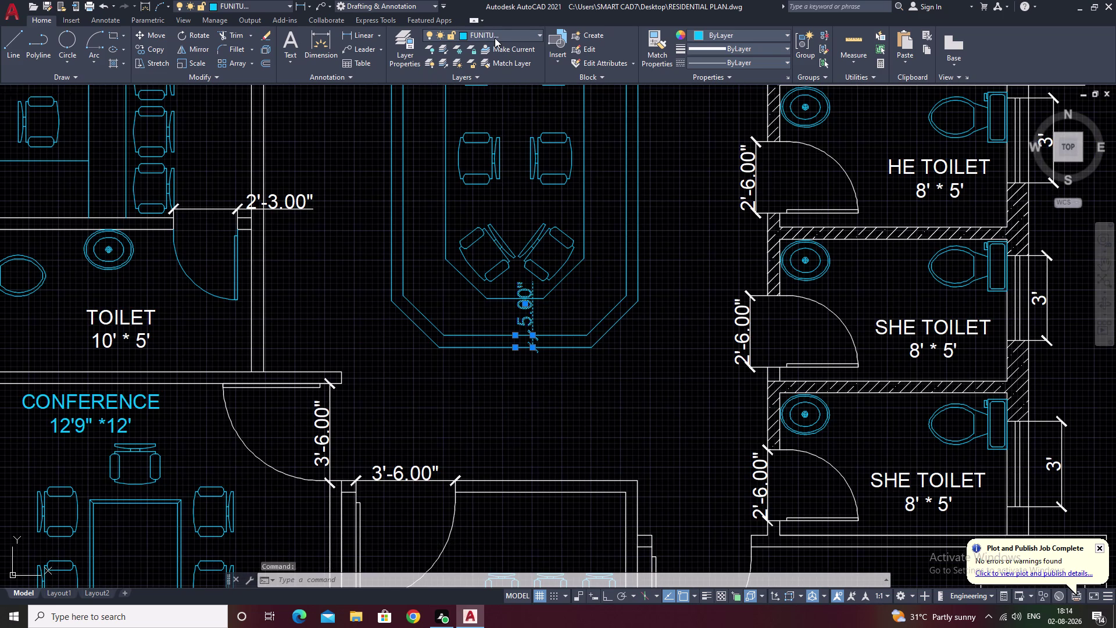
click(497, 34)
click(495, 82)
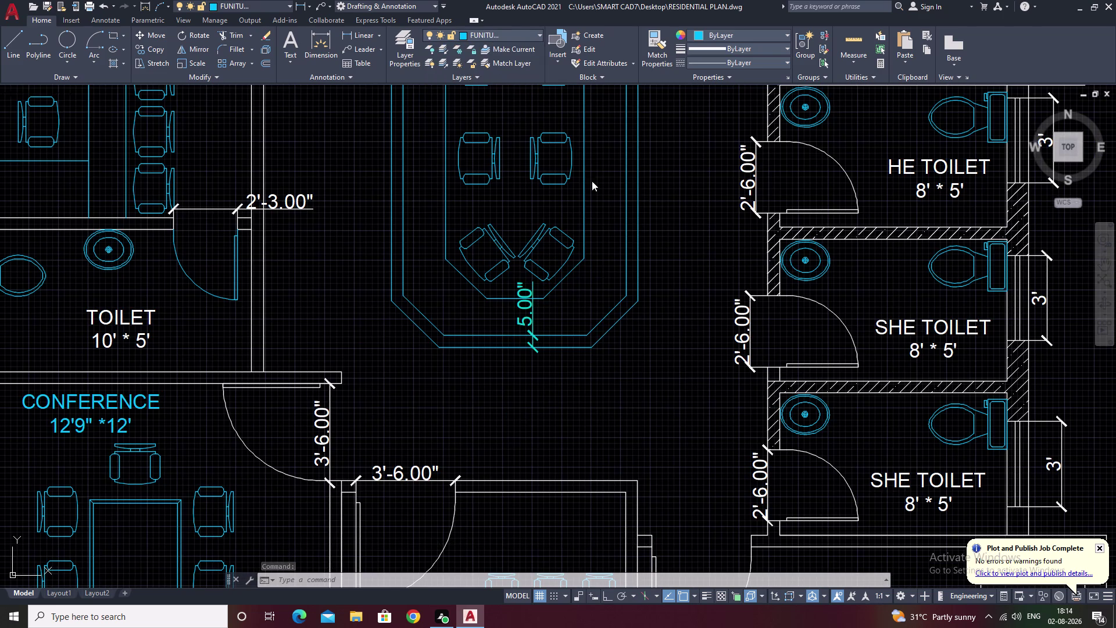
key(Escape)
click(657, 62)
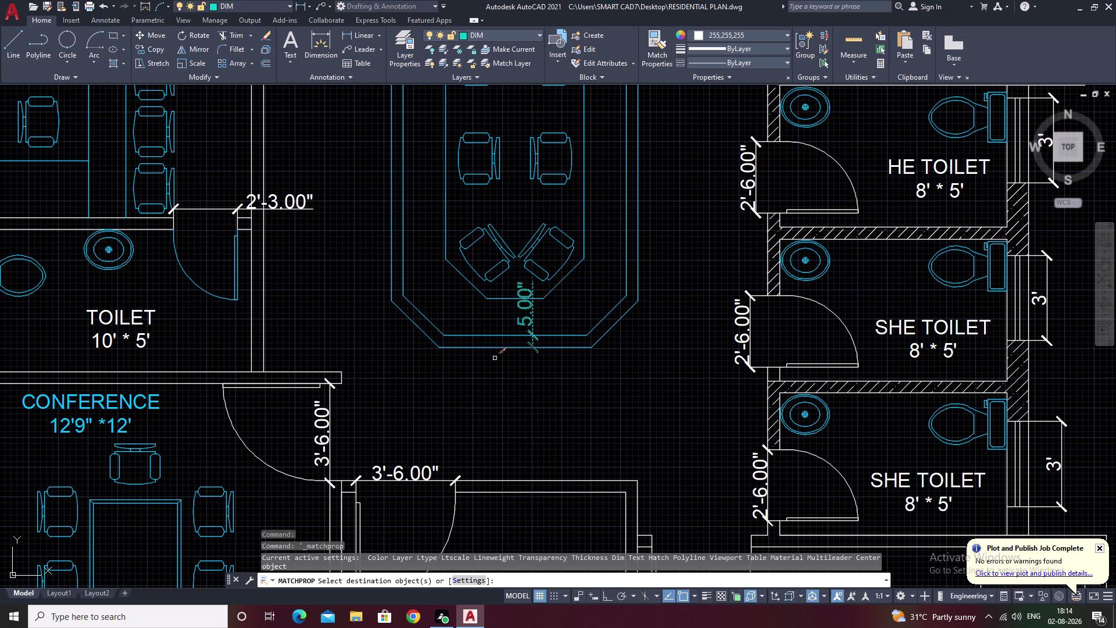
click(523, 324)
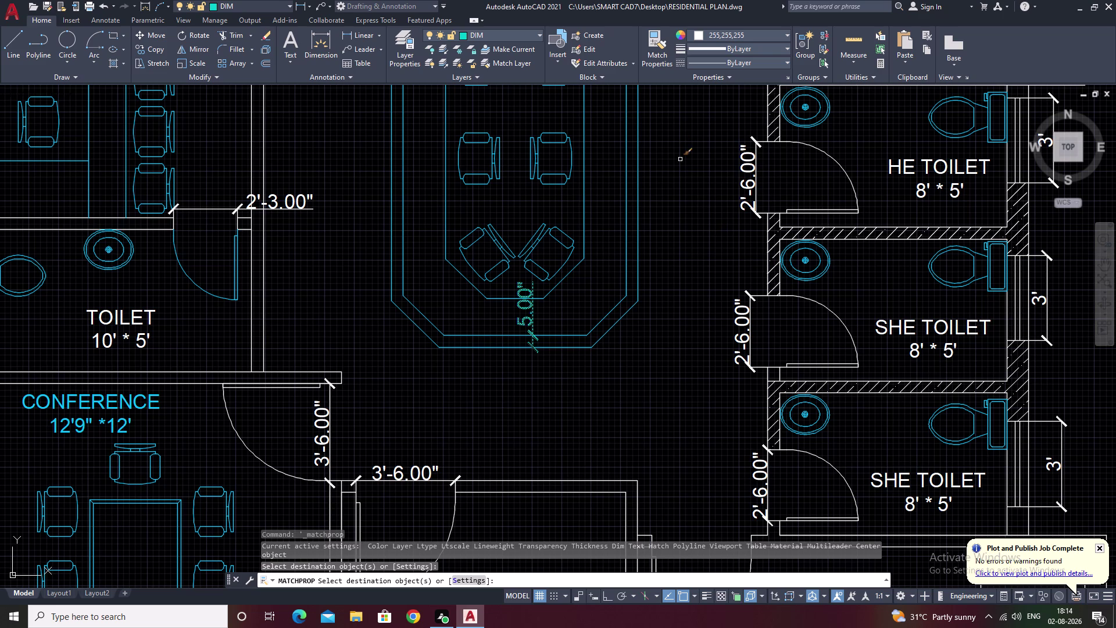
Recolour the WORKING AREA labels and the 2'-6.00" and 3'-6.00" door dimensions cyan.
middle_drag(705, 202, 614, 412)
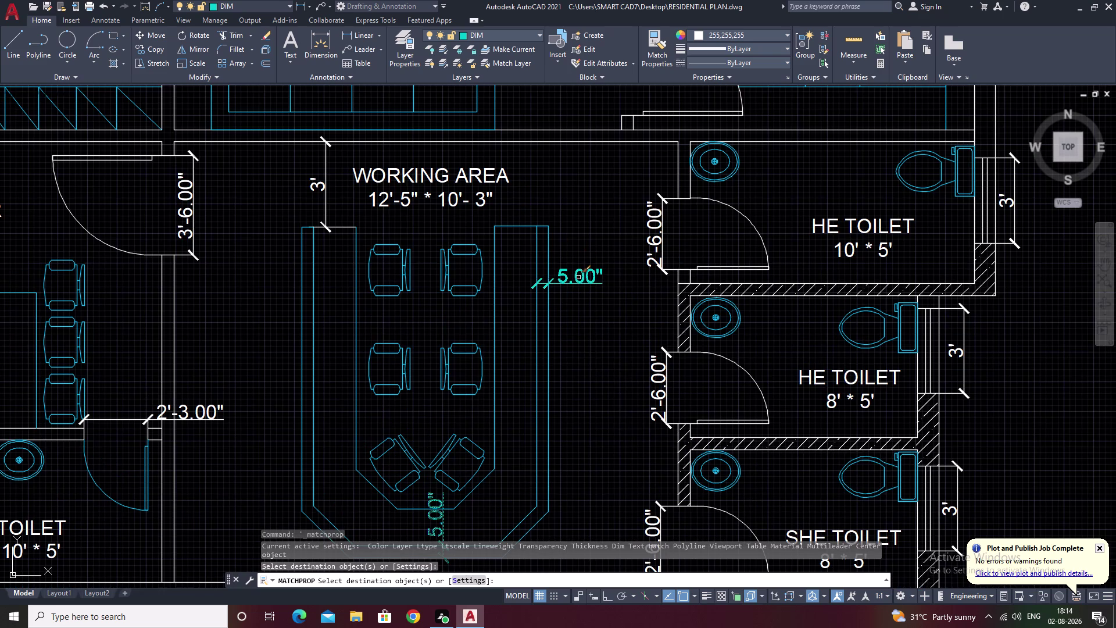
click(581, 284)
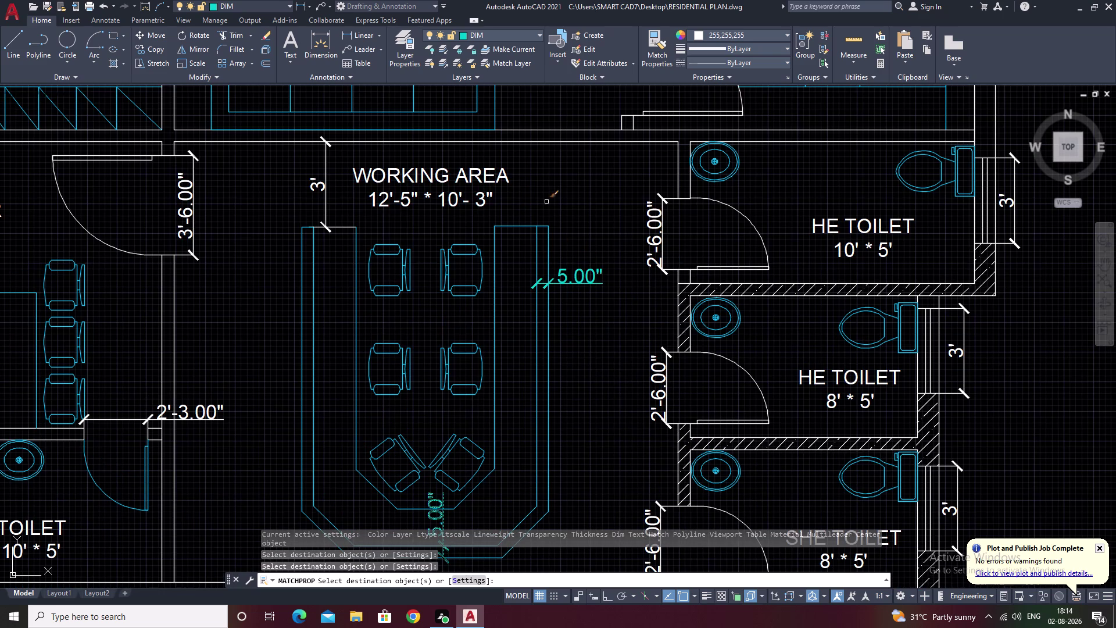
click(486, 202)
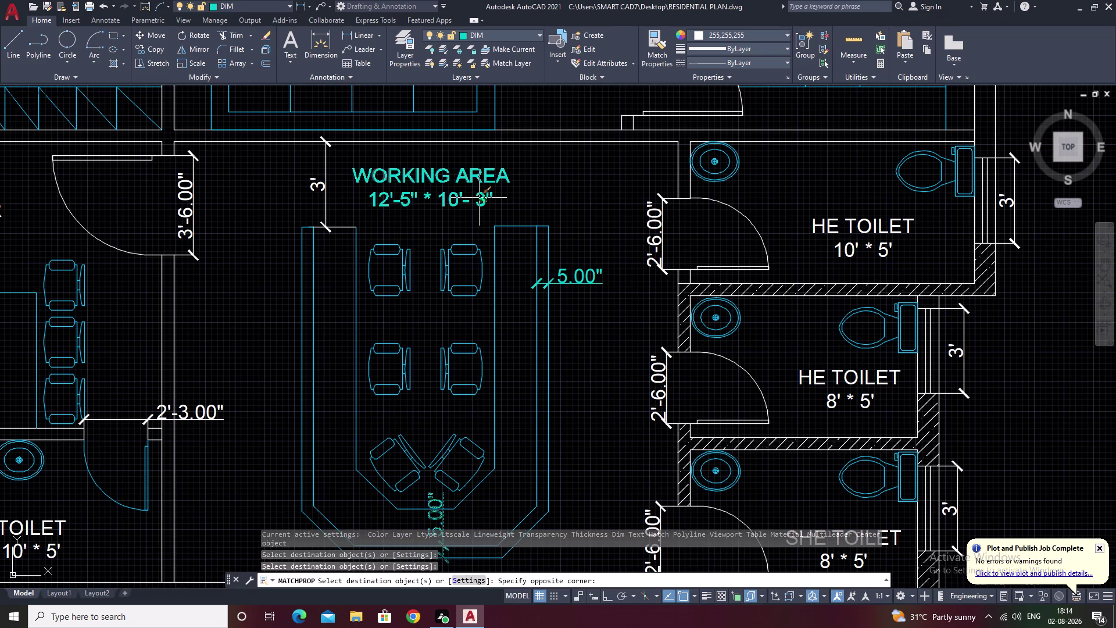
click(479, 197)
click(659, 234)
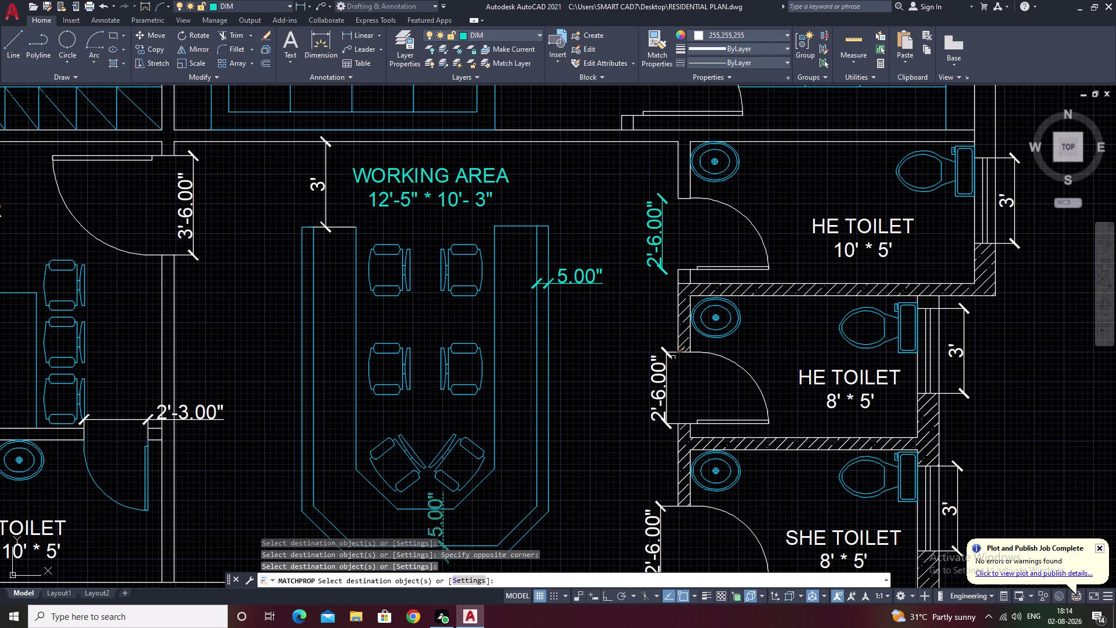
click(662, 383)
middle_drag(644, 369, 627, 182)
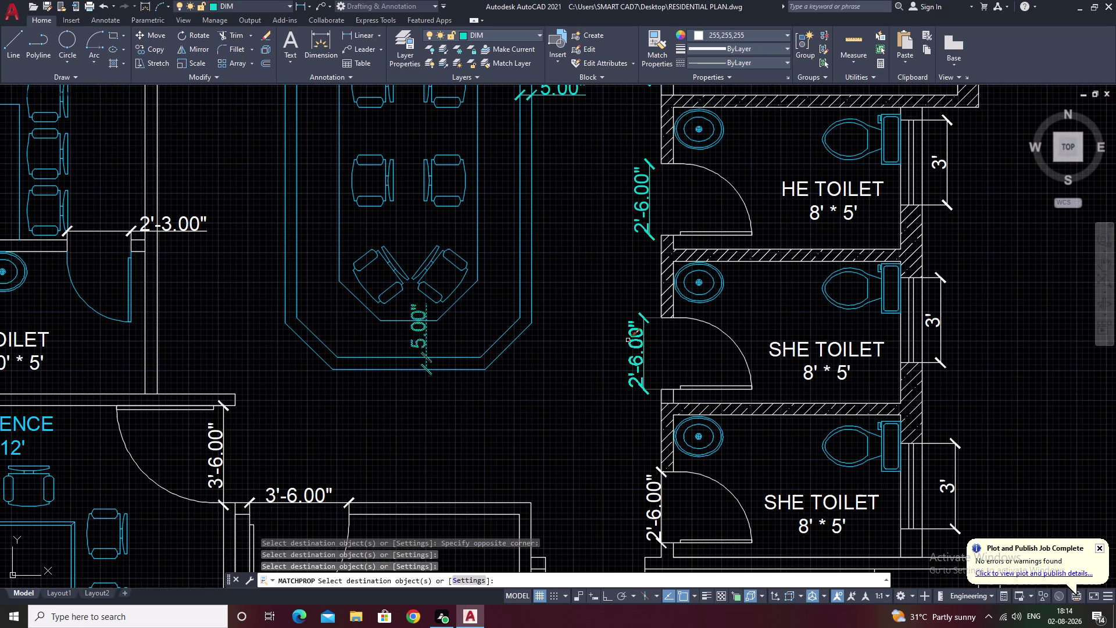
click(636, 361)
middle_drag(628, 351, 635, 186)
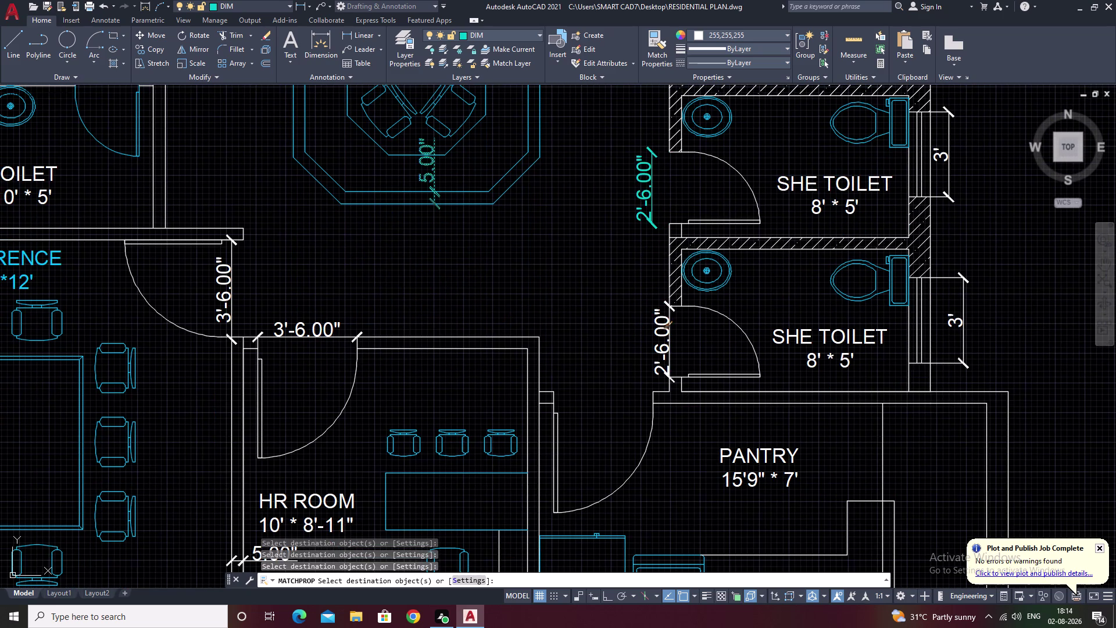
click(661, 334)
click(306, 333)
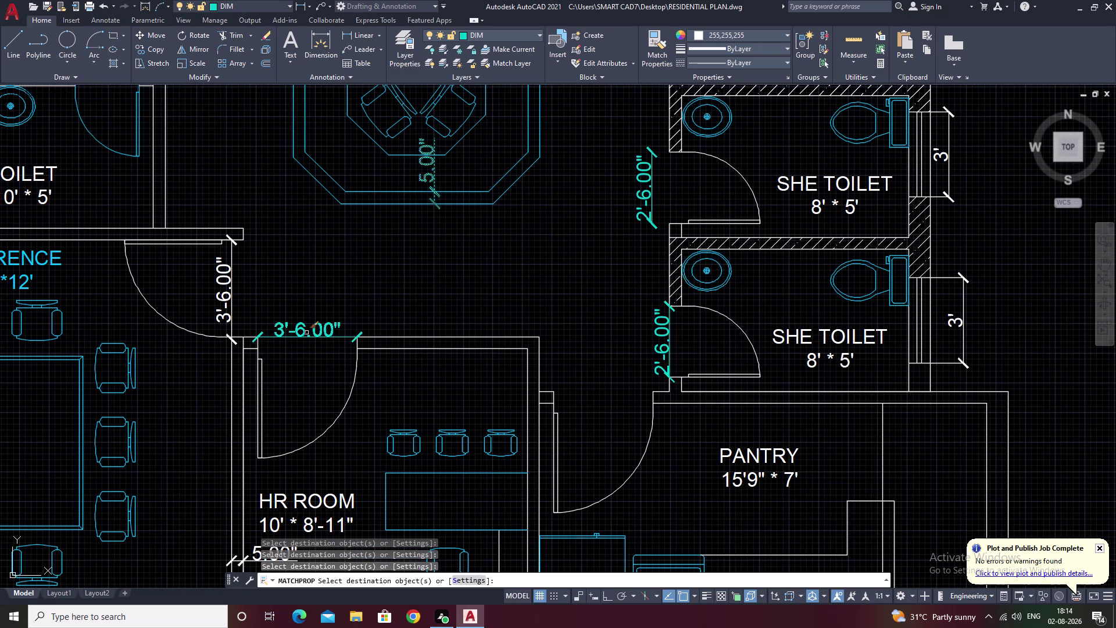
click(228, 295)
Recolour the TOILET, HR ROOM, PANTRY, SHE TOILET and HE TOILET labels cyan.
middle_drag(289, 288, 602, 286)
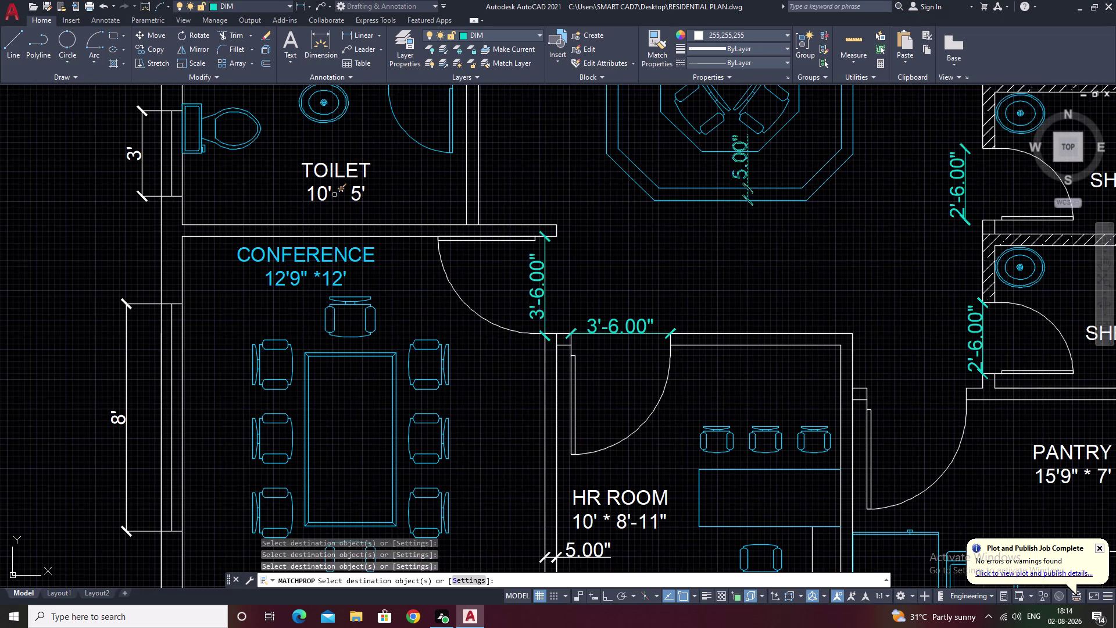
click(357, 197)
click(345, 253)
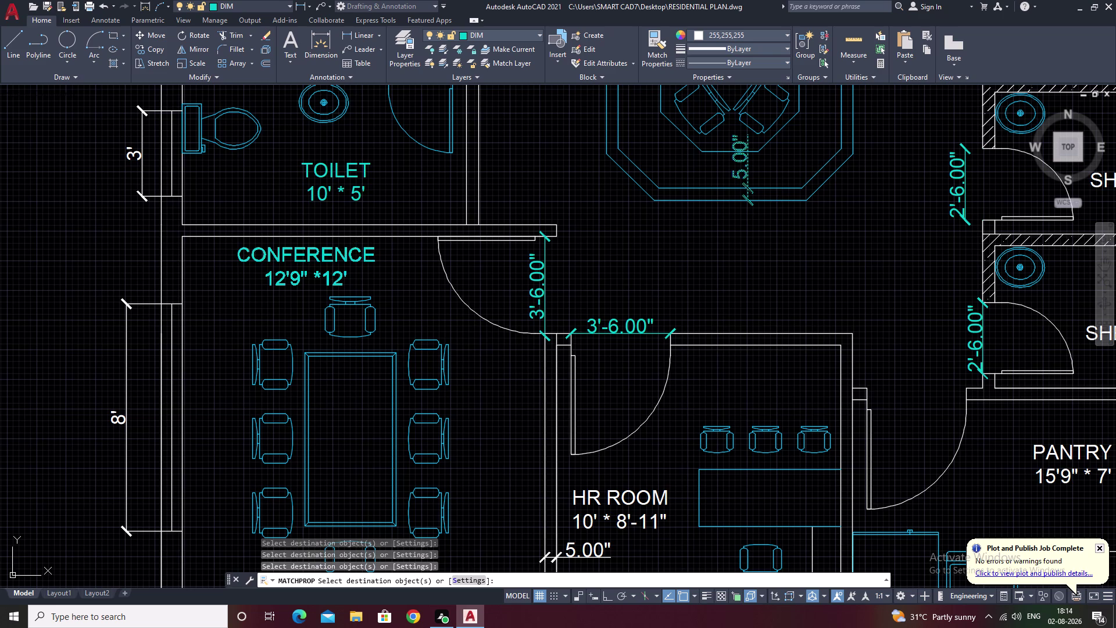
middle_drag(429, 270, 408, 113)
click(620, 347)
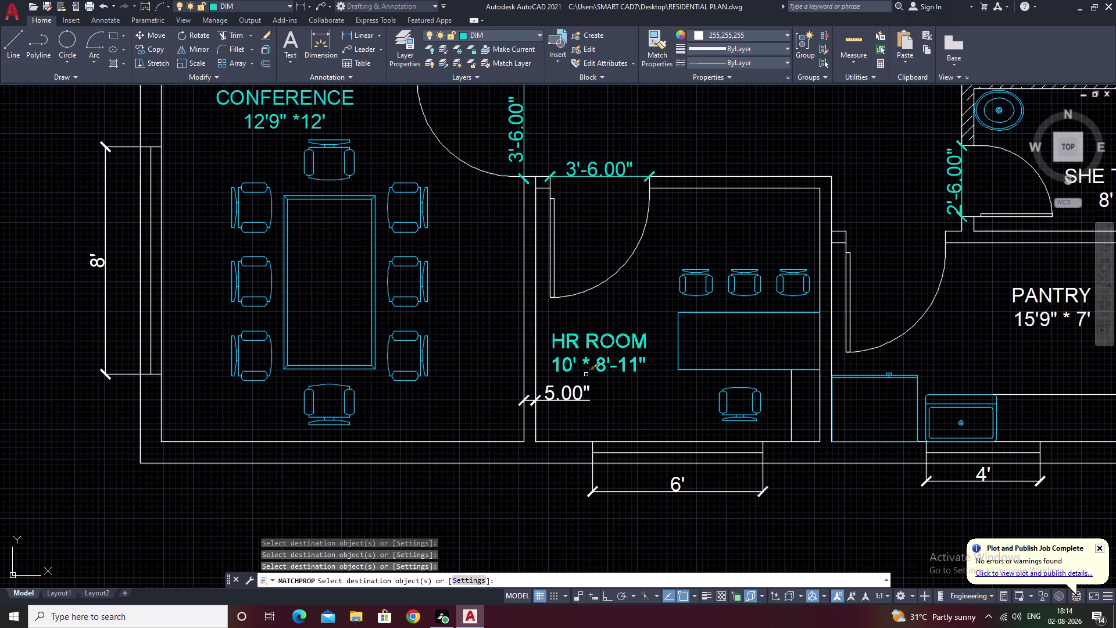
click(574, 396)
middle_drag(621, 376, 340, 354)
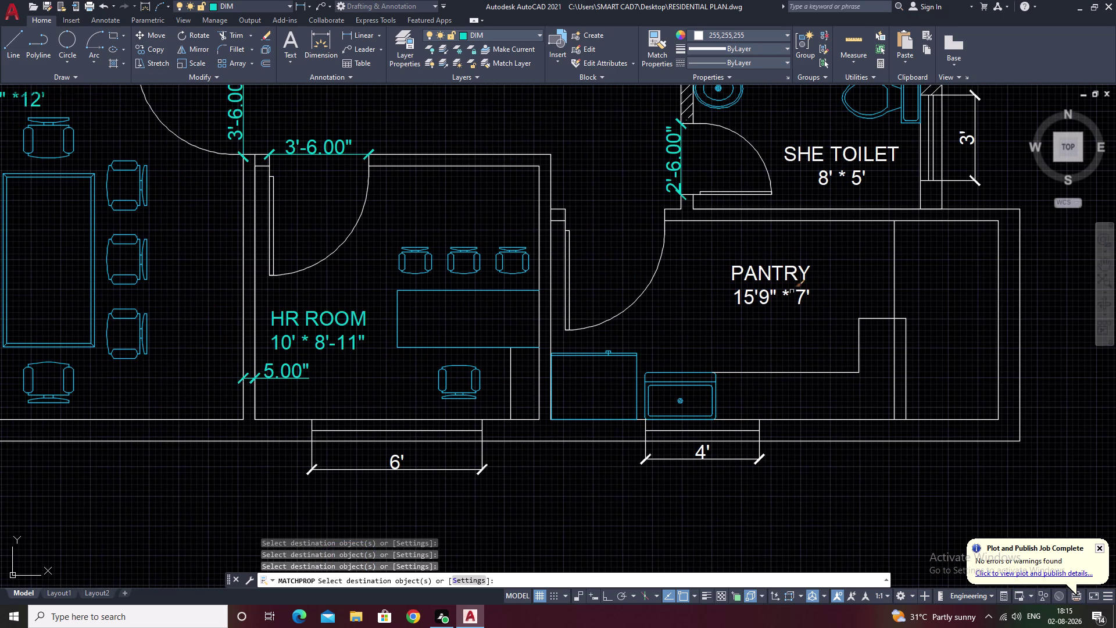
click(762, 294)
middle_drag(841, 264, 786, 368)
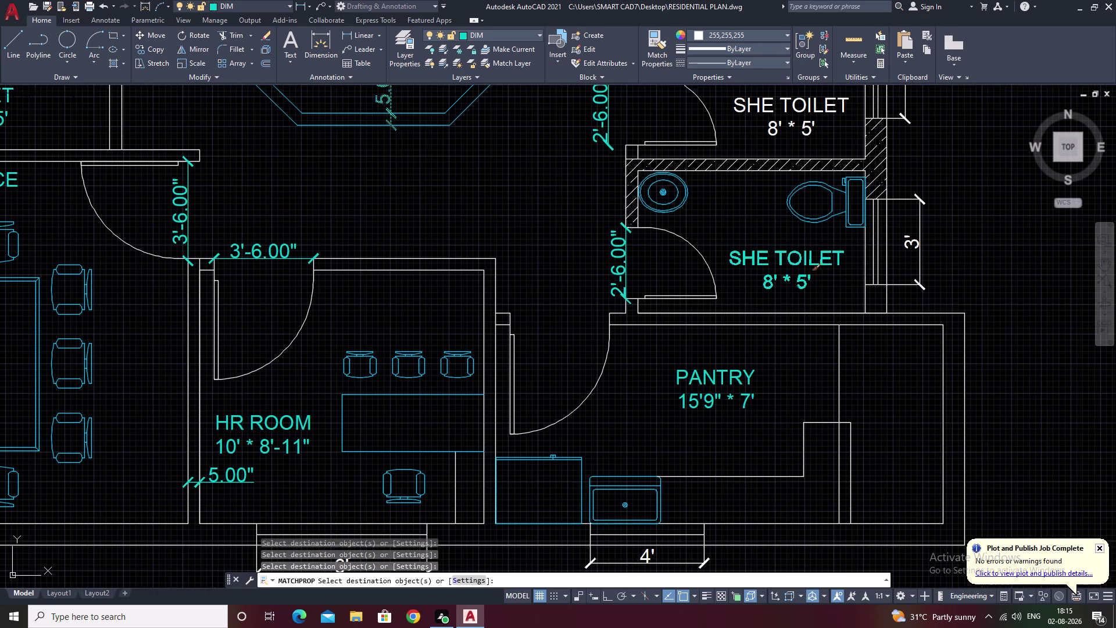
click(798, 279)
middle_drag(744, 268, 750, 356)
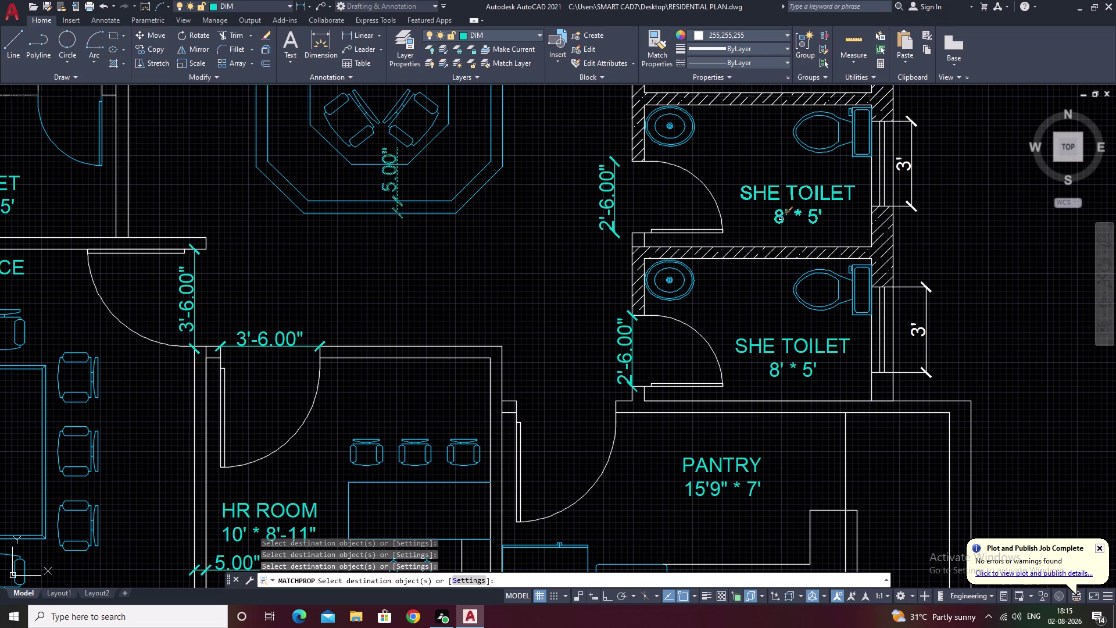
click(780, 218)
middle_drag(716, 166, 758, 331)
click(829, 222)
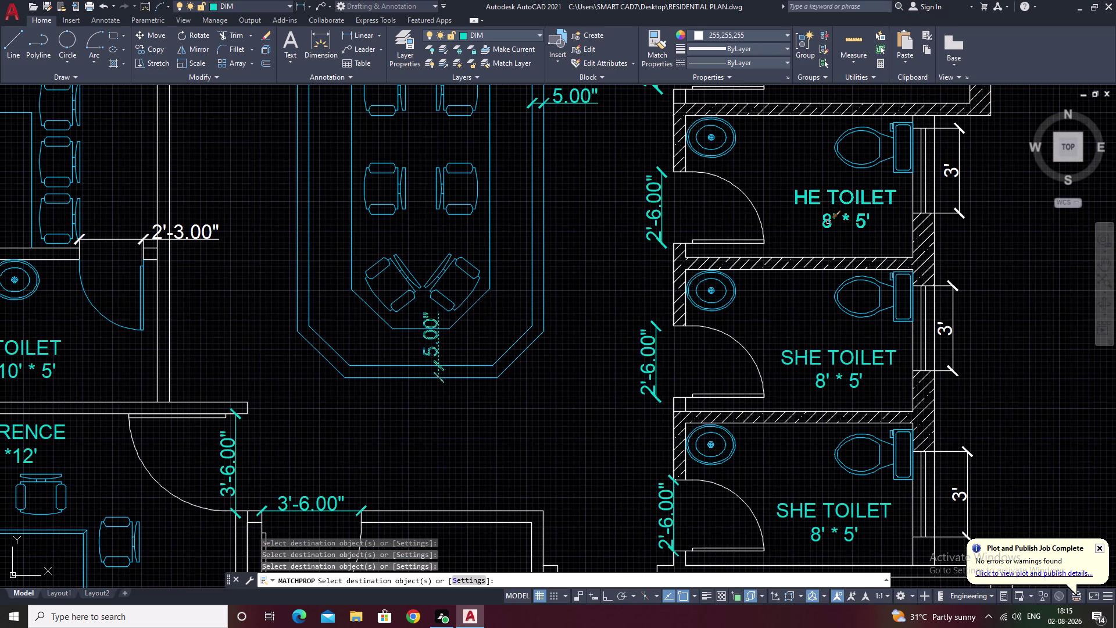
middle_drag(782, 178, 786, 362)
double_click(844, 257)
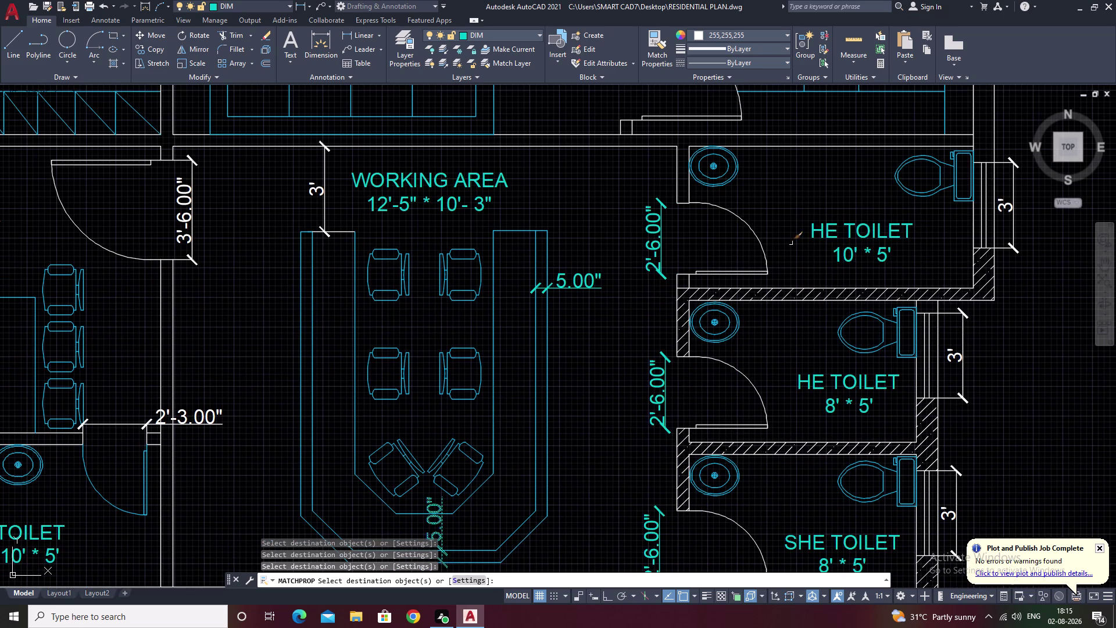
scroll(down, 3)
middle_drag(787, 232, 763, 403)
click(773, 283)
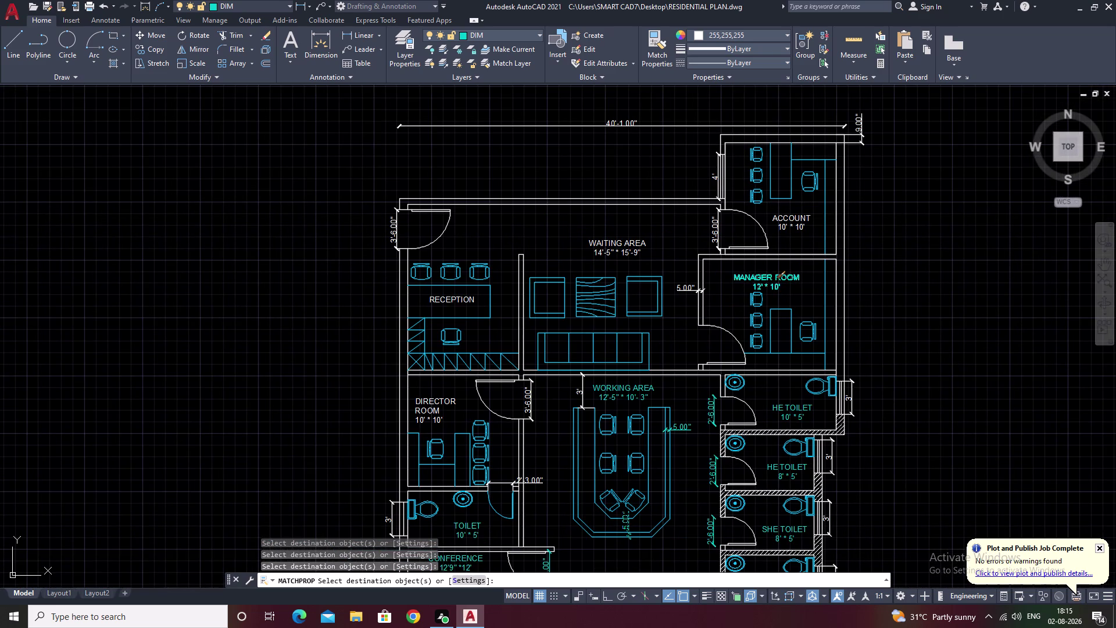
click(780, 222)
click(640, 246)
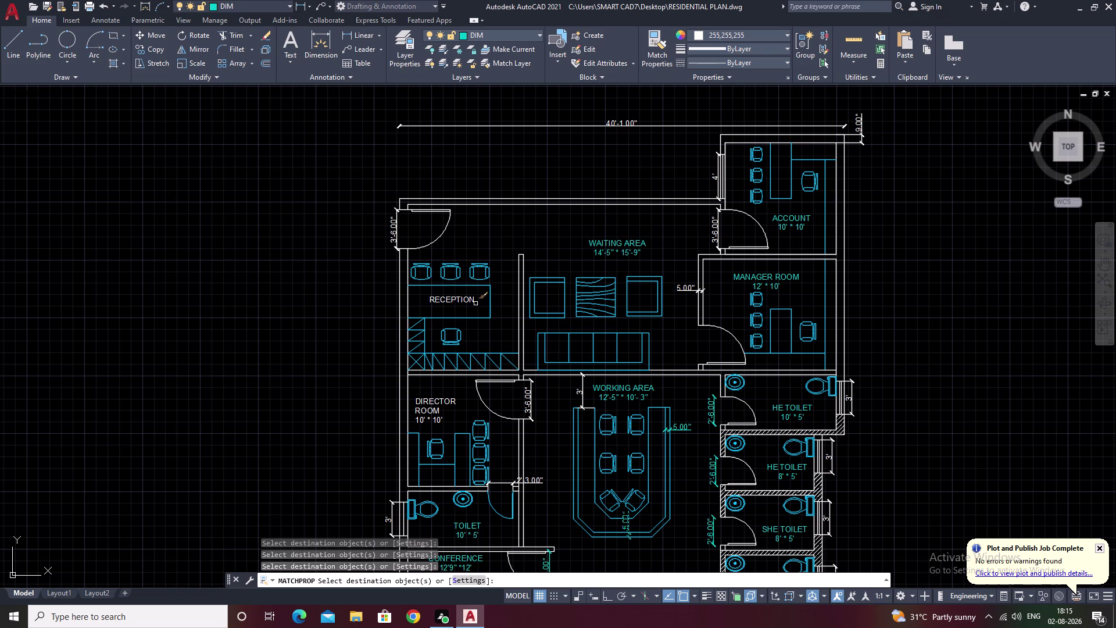
click(465, 302)
click(422, 418)
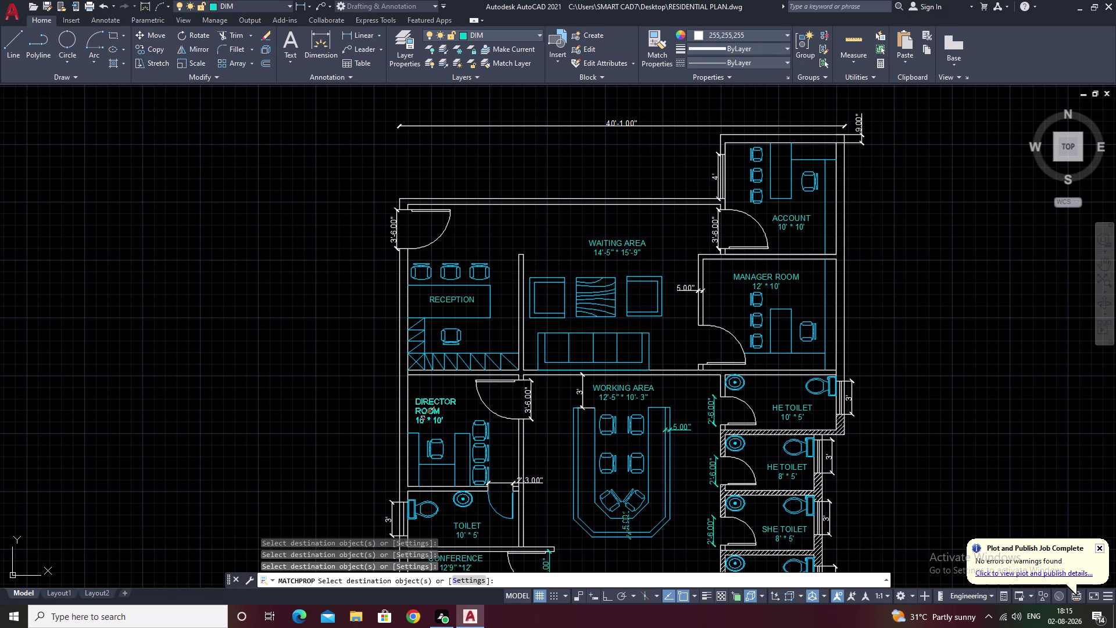
middle_drag(428, 409, 490, 255)
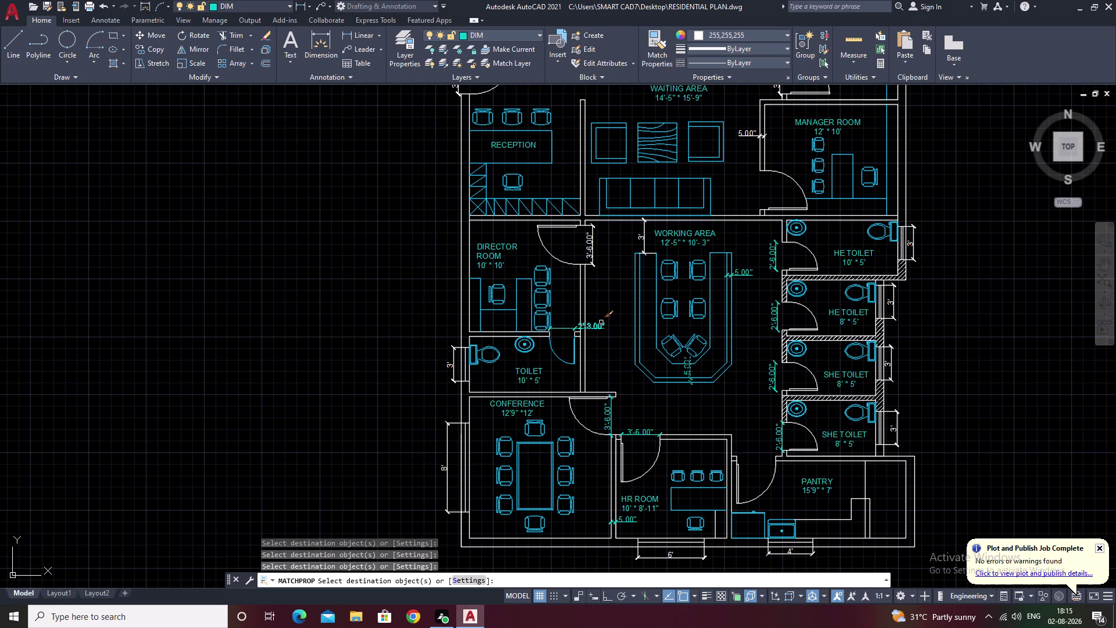
click(601, 321)
click(590, 245)
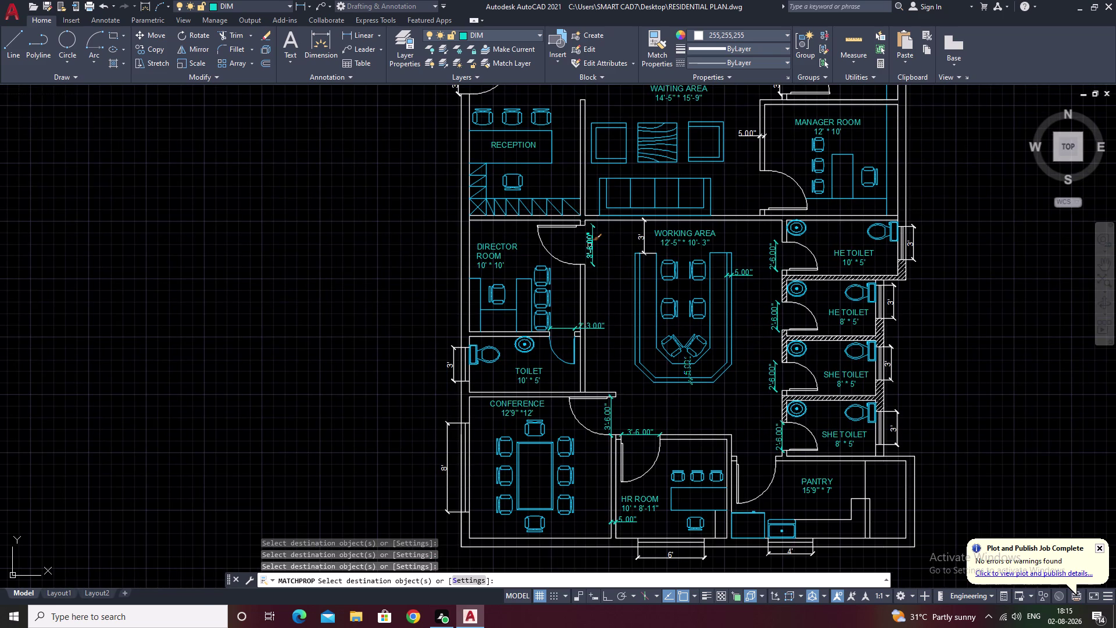
click(646, 241)
middle_drag(691, 115, 693, 295)
click(691, 151)
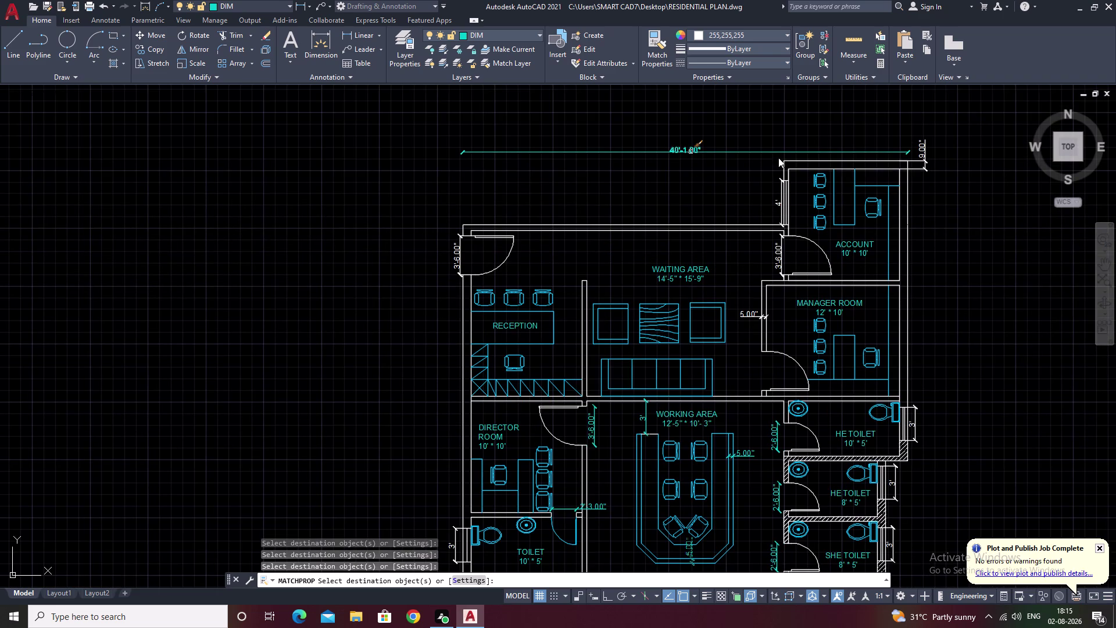
click(925, 153)
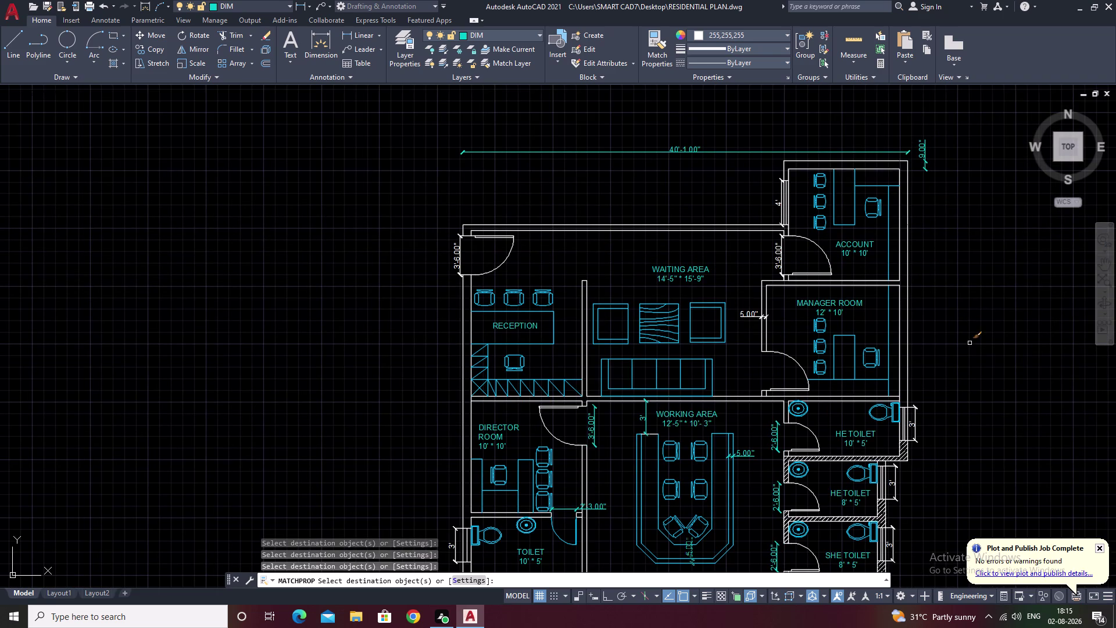
middle_drag(969, 345, 907, 218)
click(852, 305)
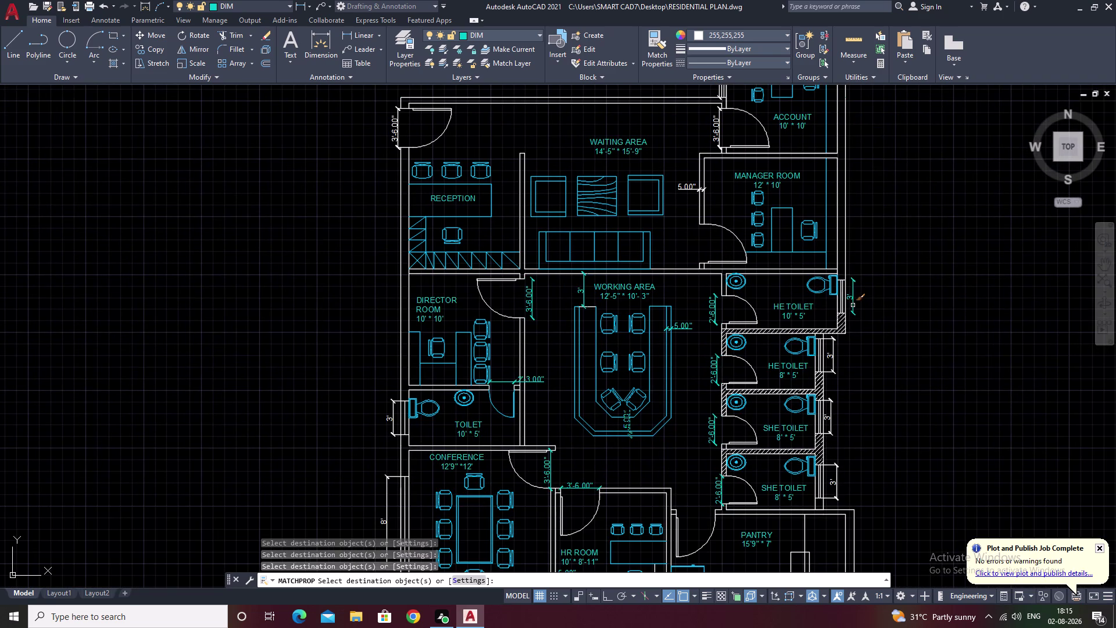
click(832, 365)
click(831, 409)
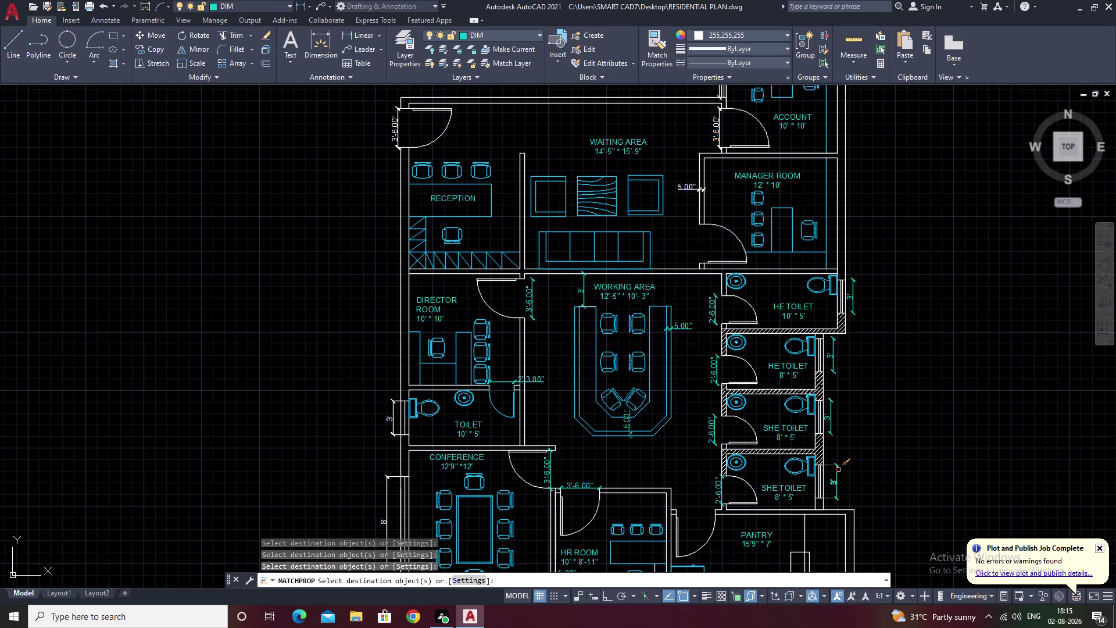
click(839, 470)
click(837, 472)
click(838, 473)
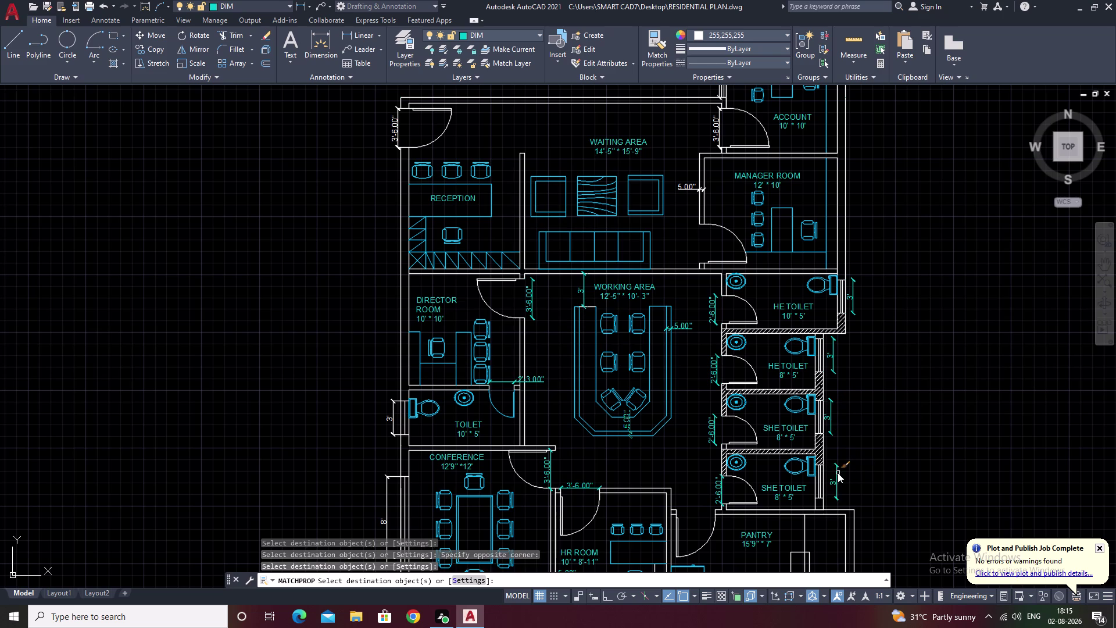
middle_drag(873, 461, 869, 354)
scroll(up, 3)
scroll(down, 3)
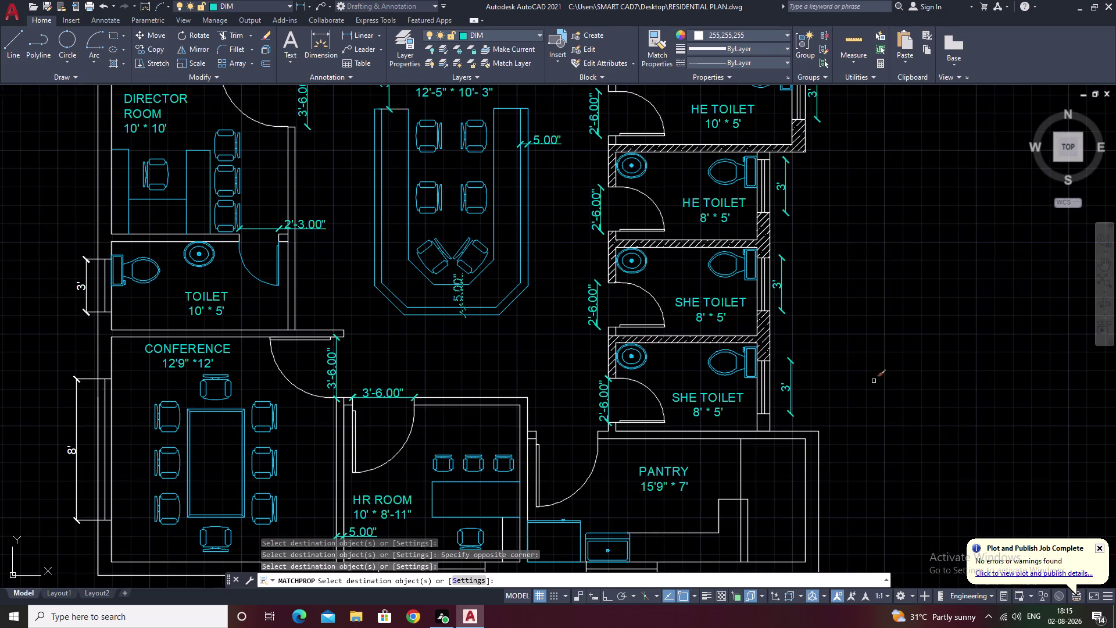
middle_drag(874, 381, 841, 280)
middle_drag(854, 391, 883, 308)
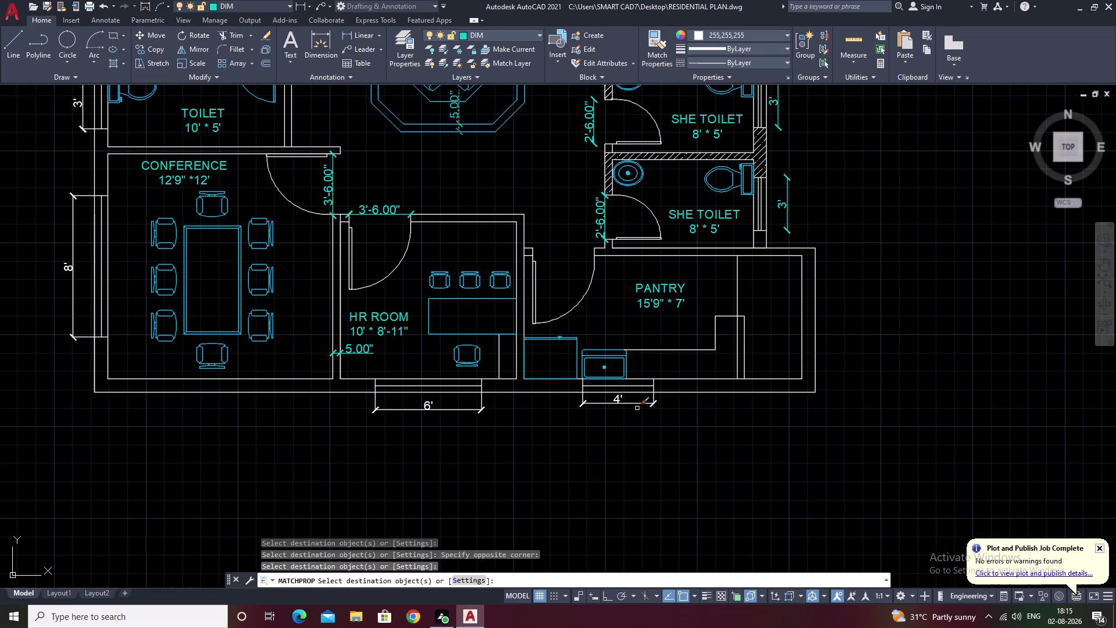
click(636, 404)
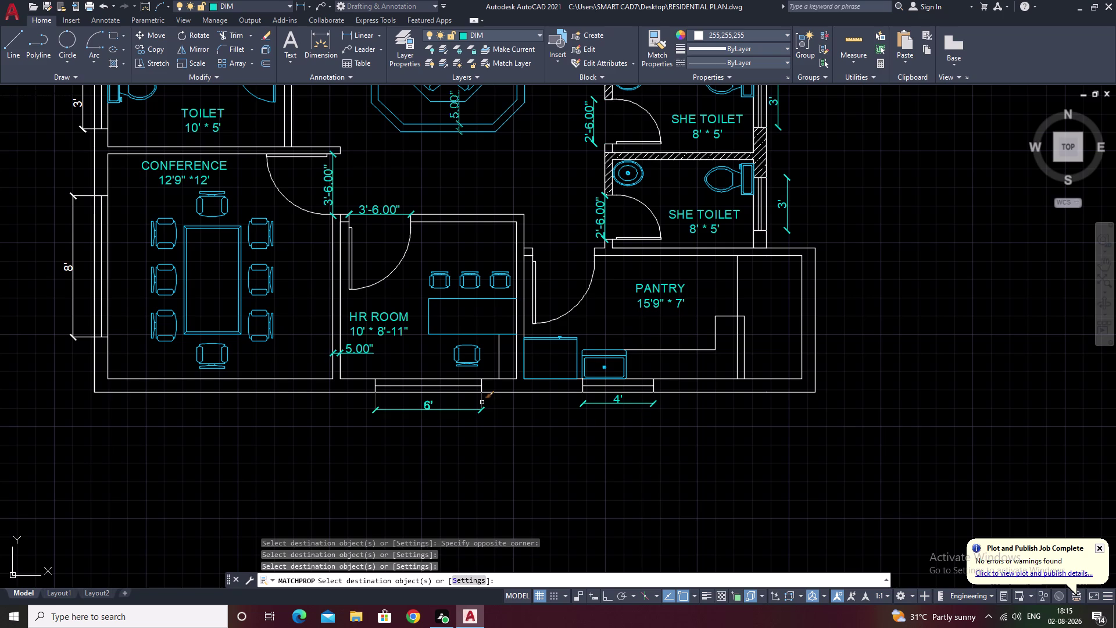
click(471, 412)
scroll(down, 3)
middle_drag(475, 420, 710, 432)
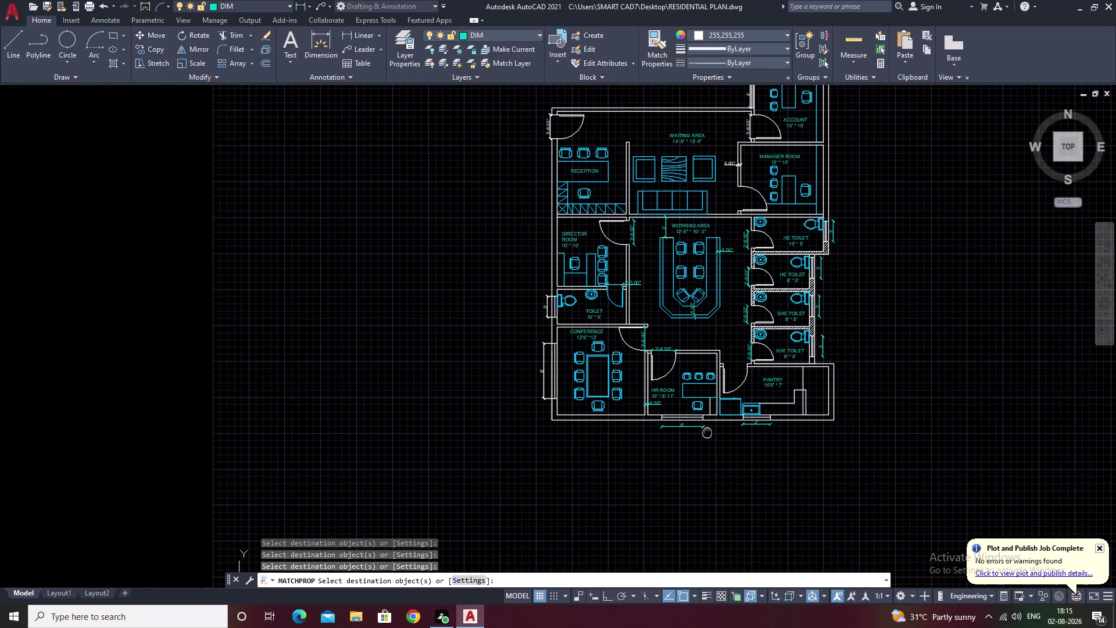
click(550, 375)
middle_drag(518, 404, 578, 356)
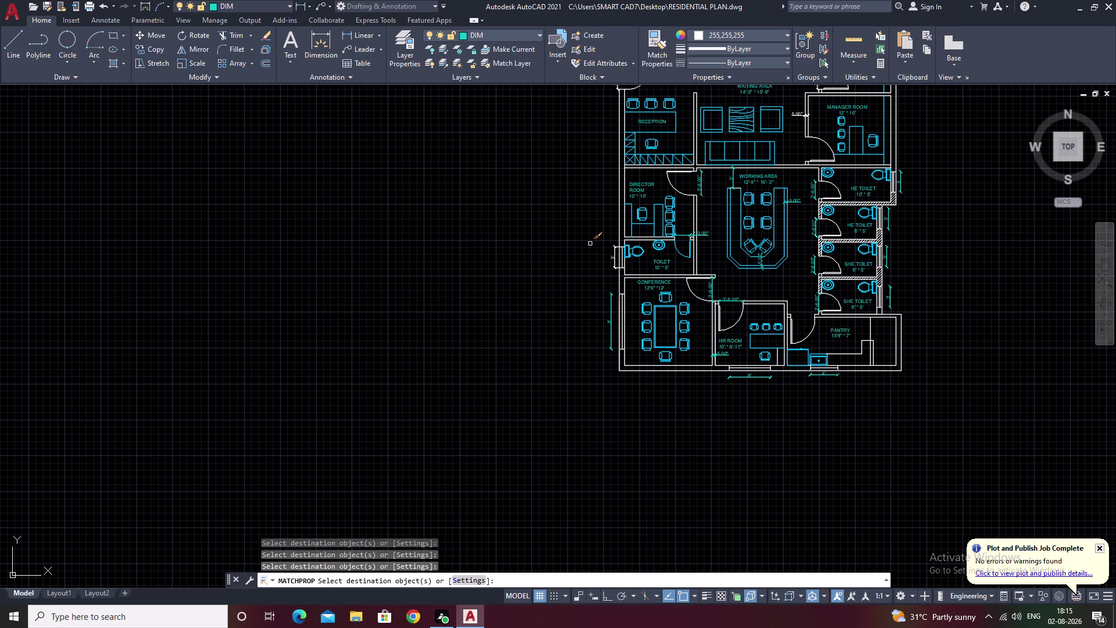
scroll(up, 3)
click(617, 213)
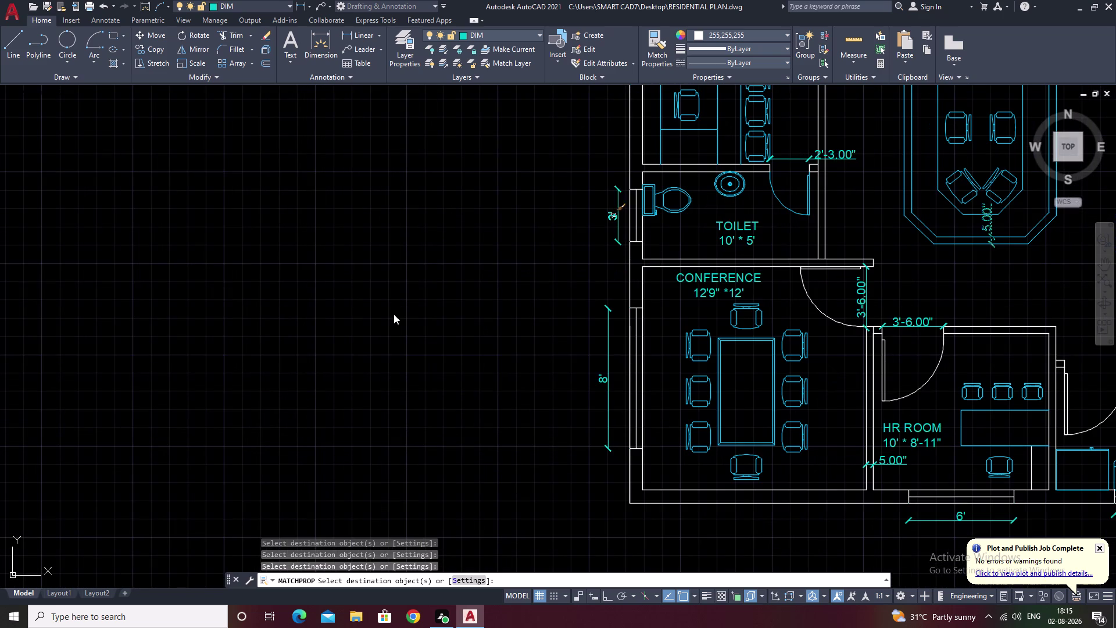
scroll(down, 3)
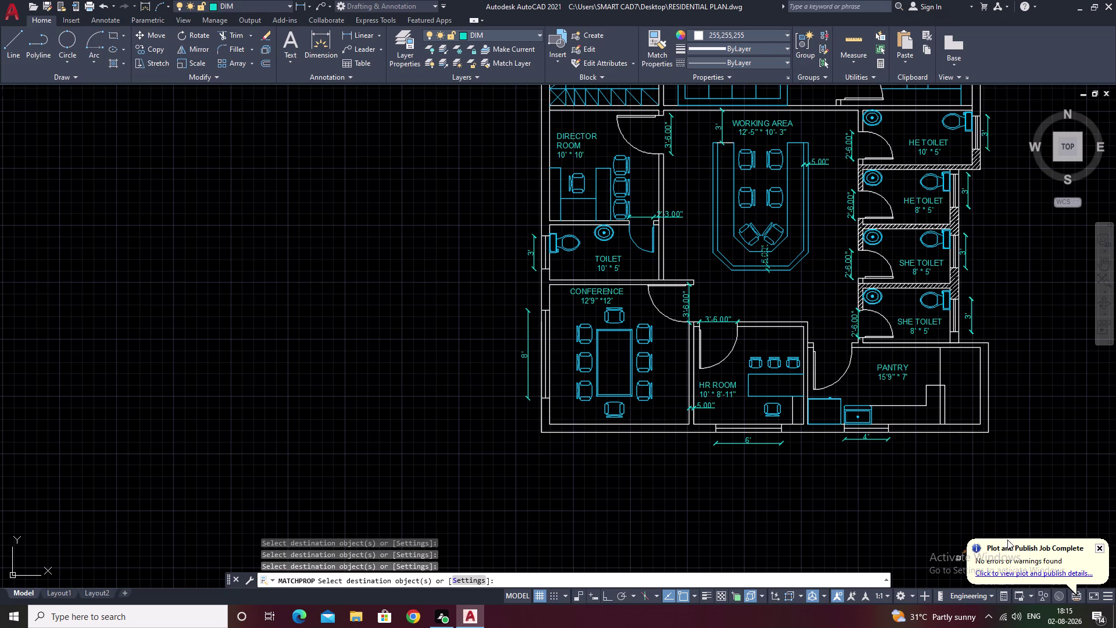
middle_drag(800, 291, 484, 466)
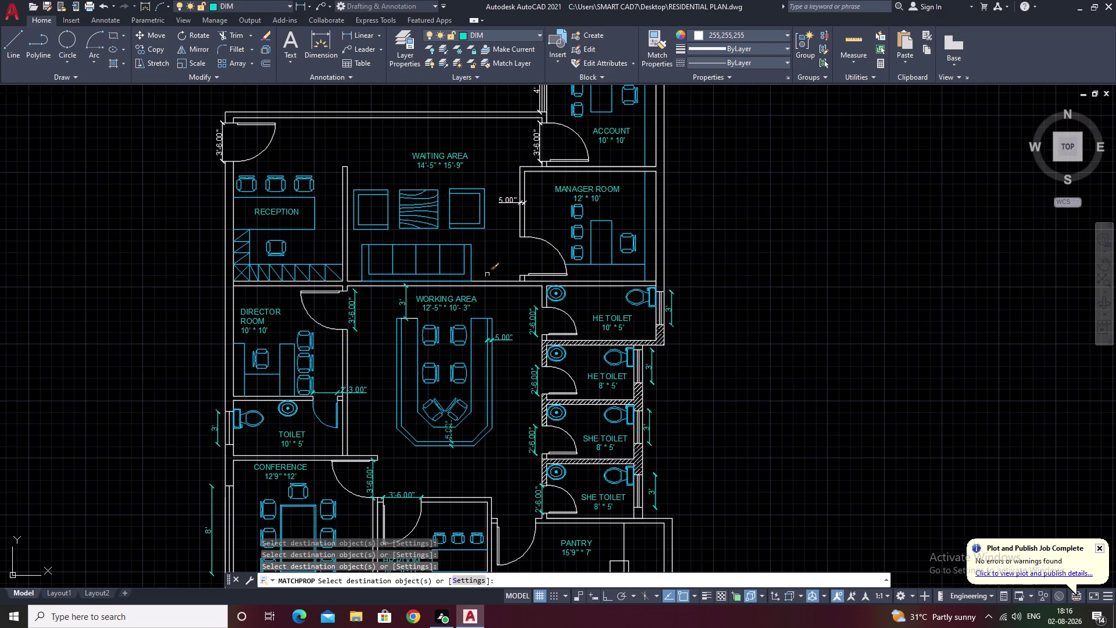
click(503, 198)
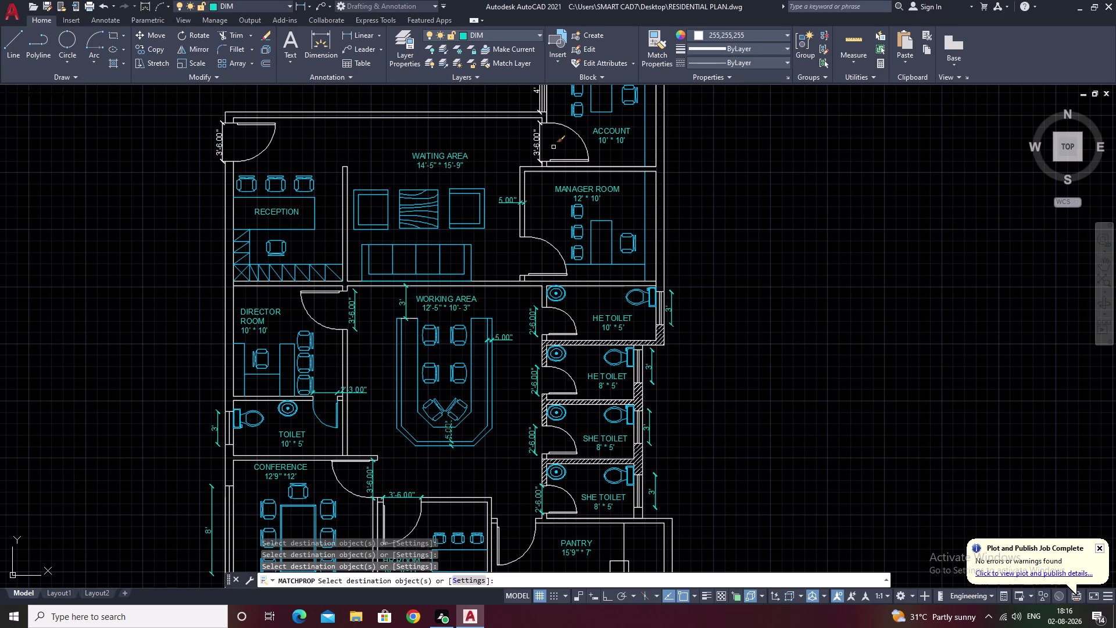
click(540, 138)
middle_drag(543, 138, 542, 166)
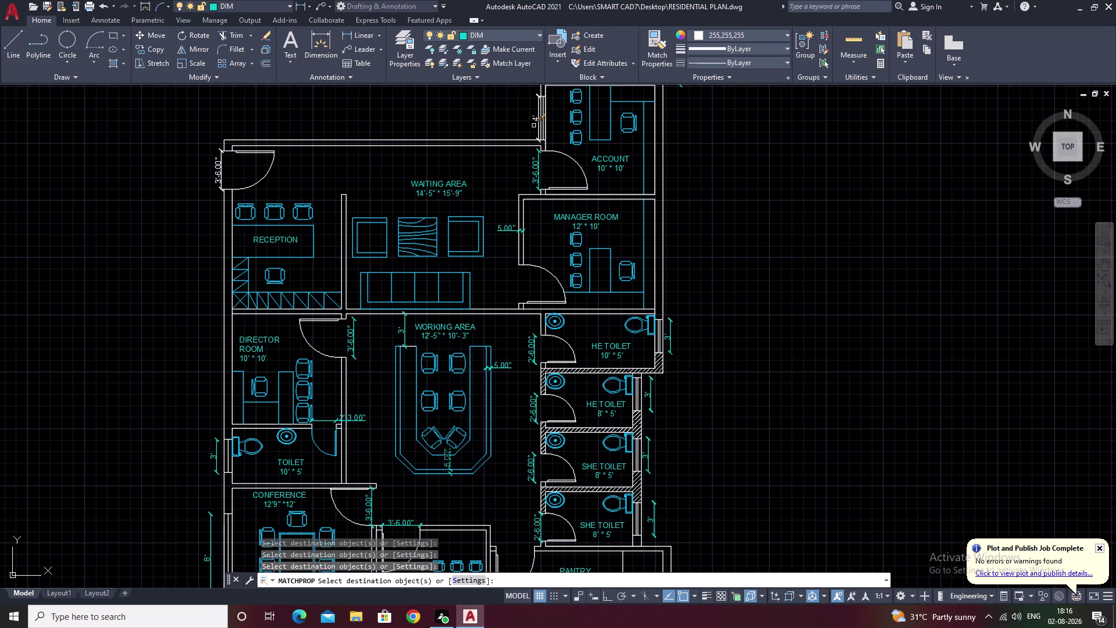
click(535, 120)
middle_drag(639, 139, 631, 238)
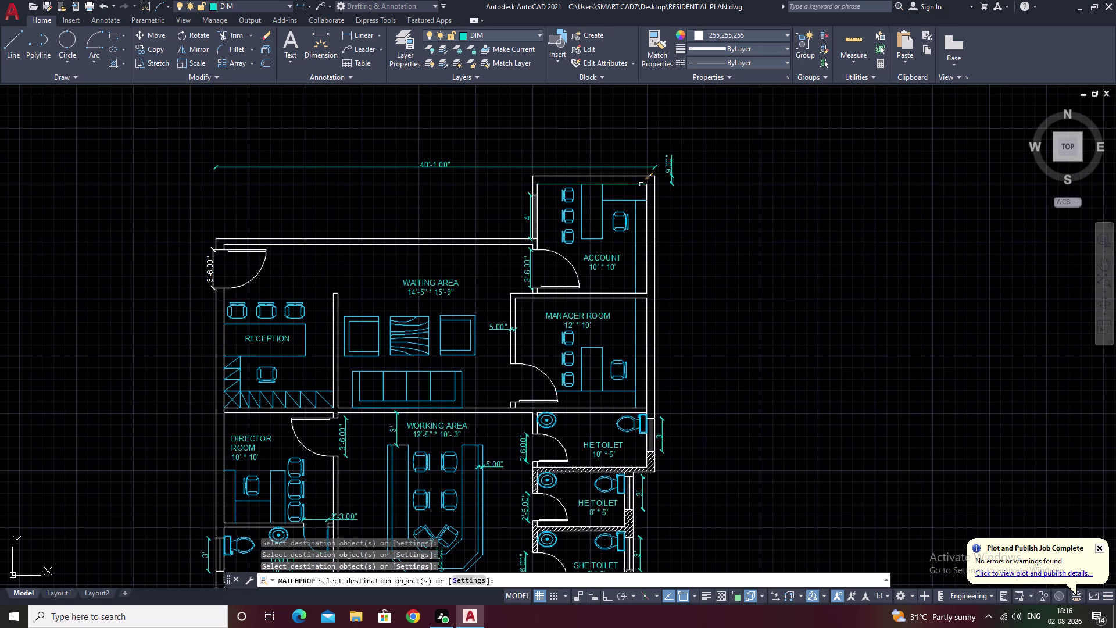
middle_drag(820, 392, 998, 162)
middle_drag(471, 139, 633, 414)
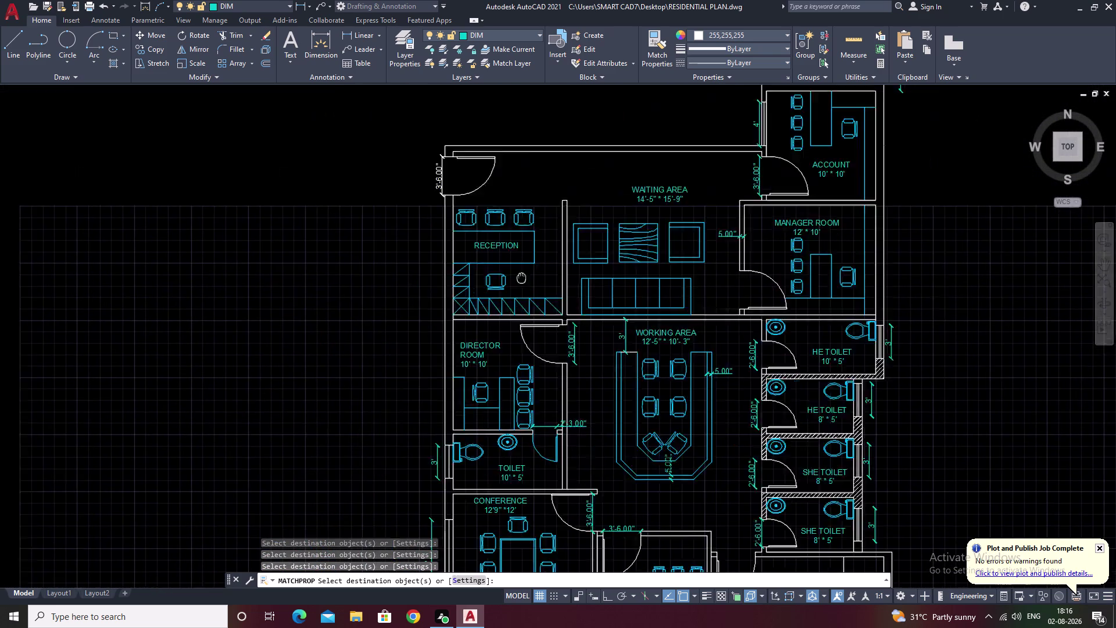
middle_drag(633, 414, 674, 445)
click(590, 342)
middle_drag(447, 364, 479, 216)
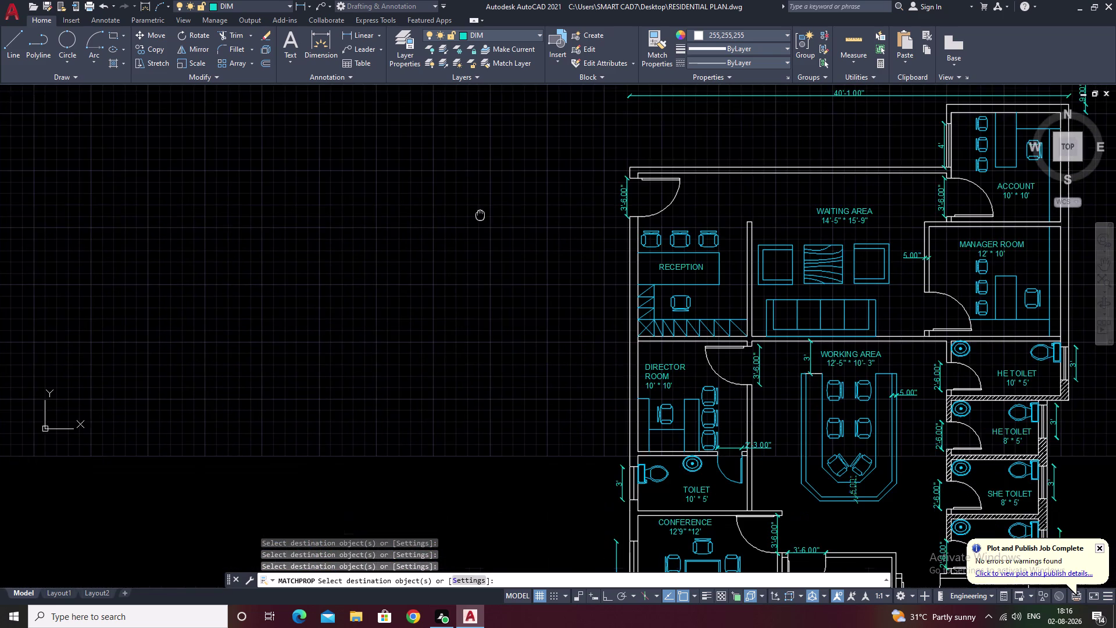
middle_drag(480, 217, 481, 213)
middle_drag(820, 464, 750, 311)
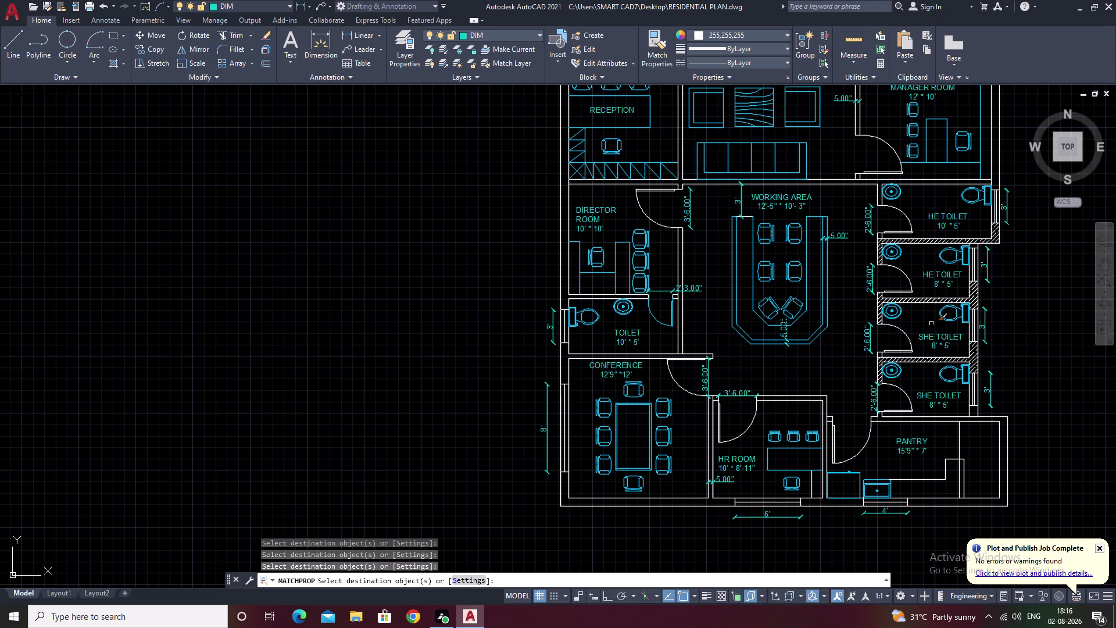
middle_drag(819, 293, 585, 511)
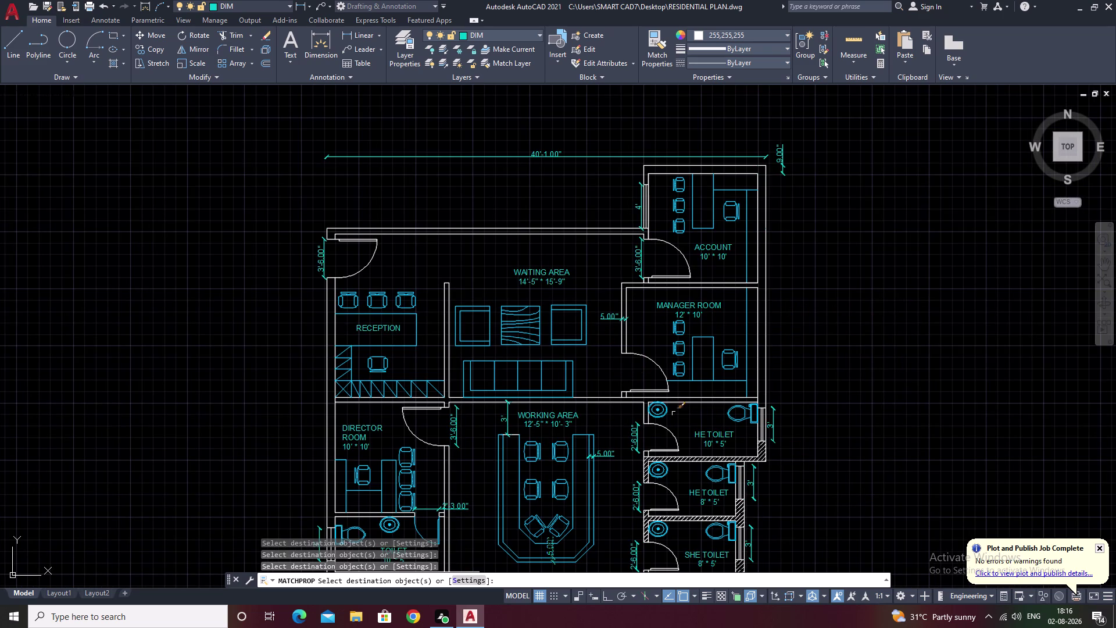
middle_drag(702, 495, 690, 265)
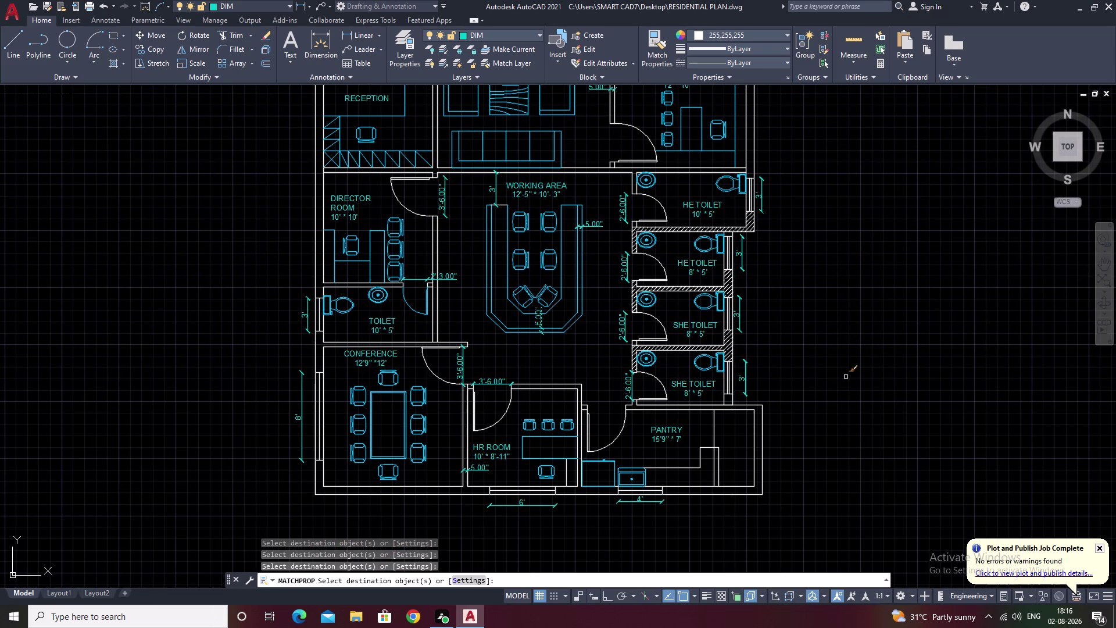
middle_drag(788, 298, 865, 486)
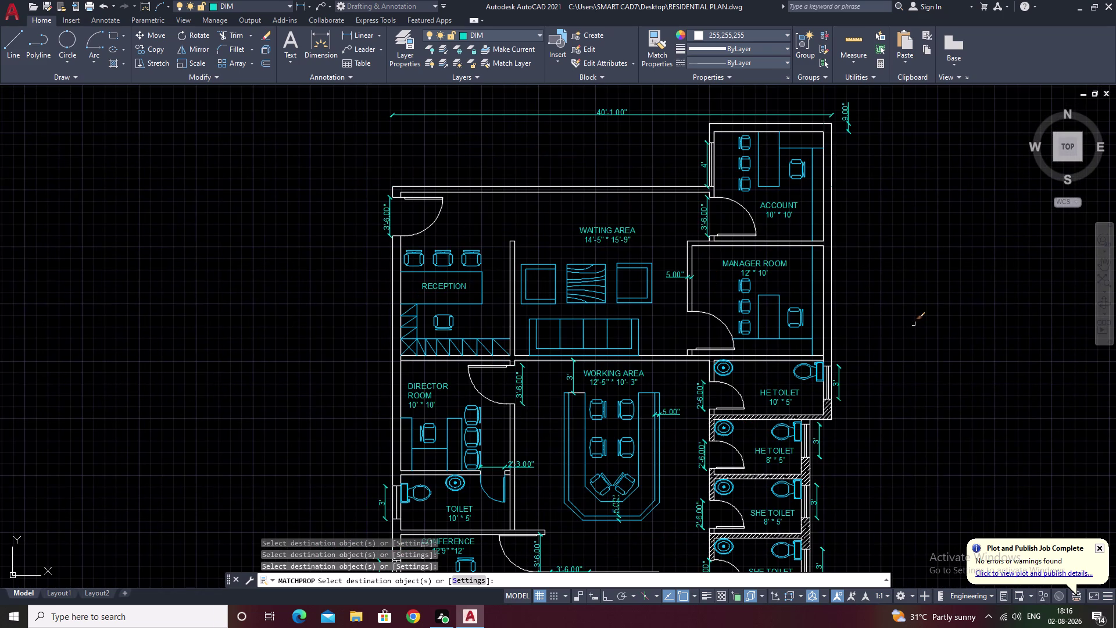
key(Escape)
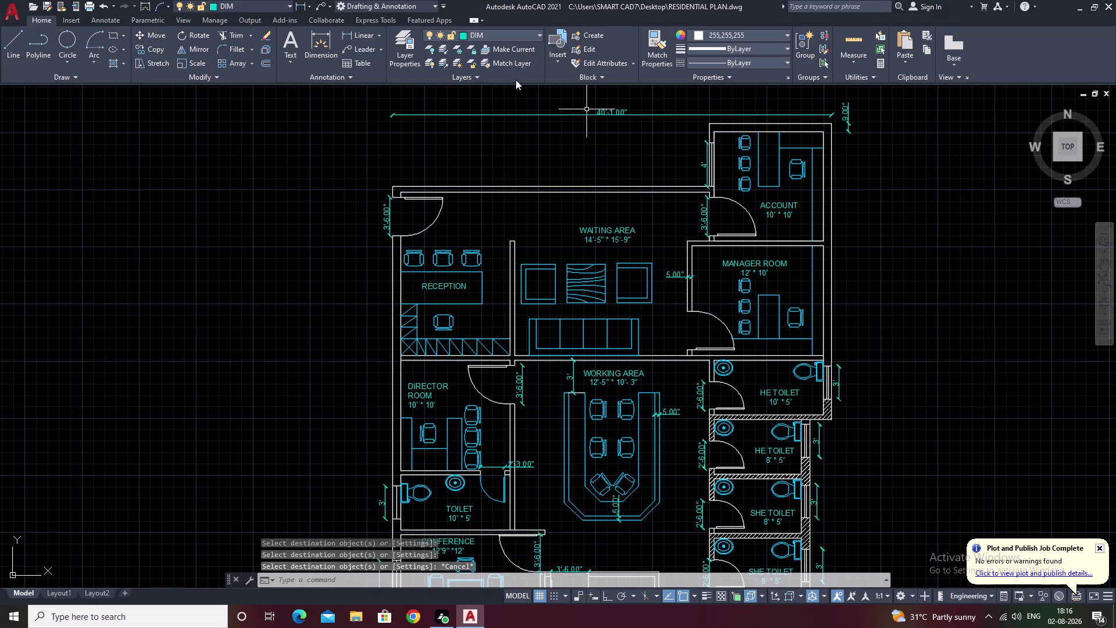
Turn off the current DIM layer to hide dimensions and labels.
click(539, 34)
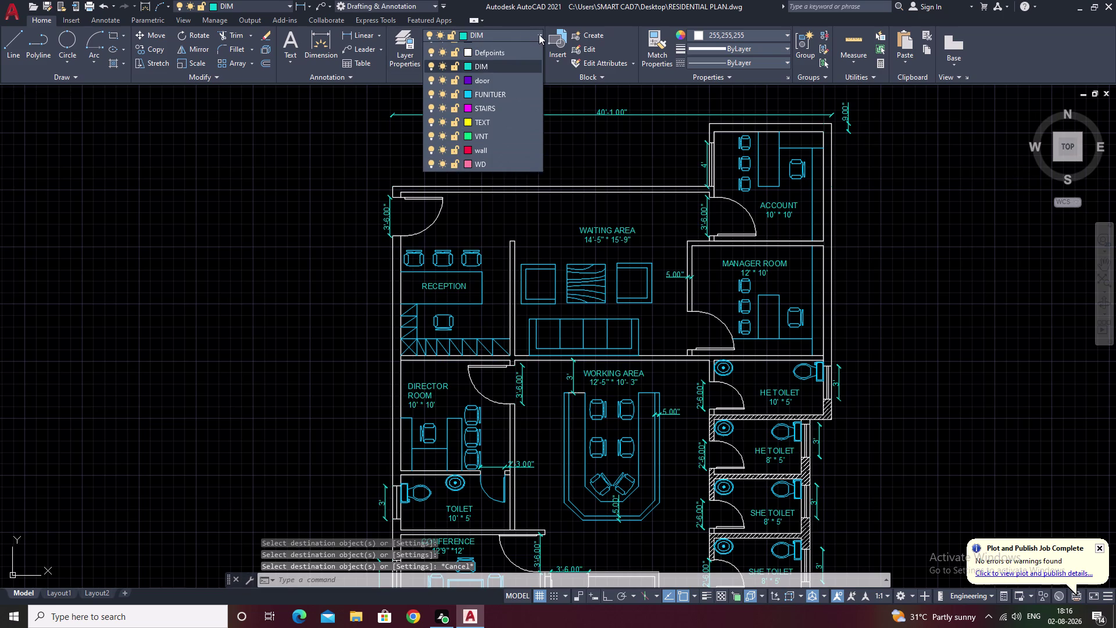
click(432, 74)
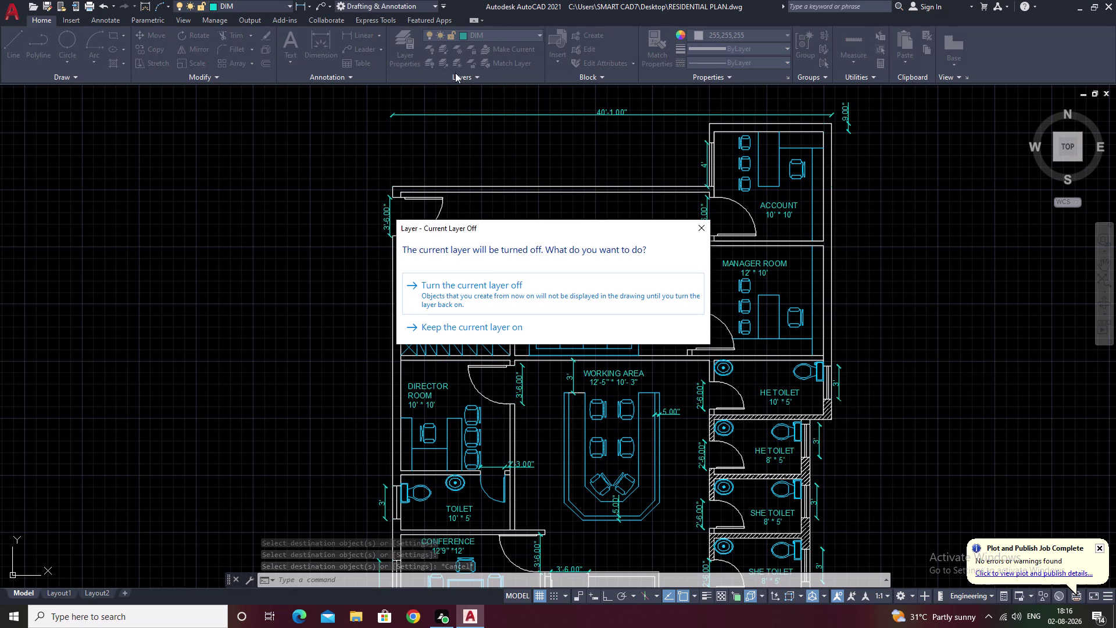
click(494, 293)
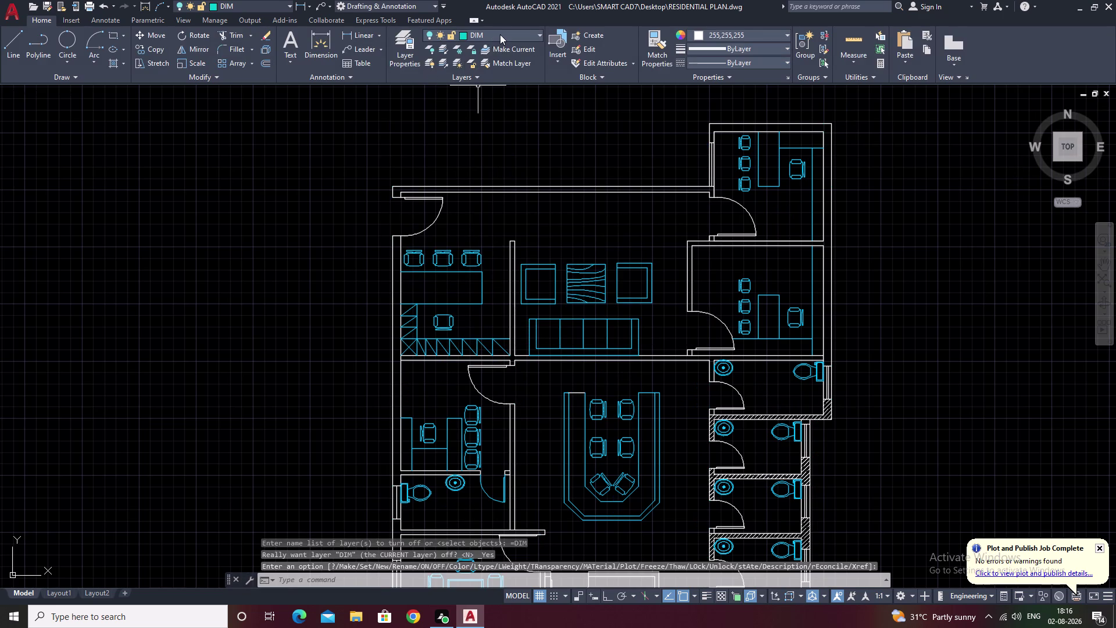
Make FUNITUER the current layer, turn it off, then switch it back on.
click(500, 34)
click(492, 103)
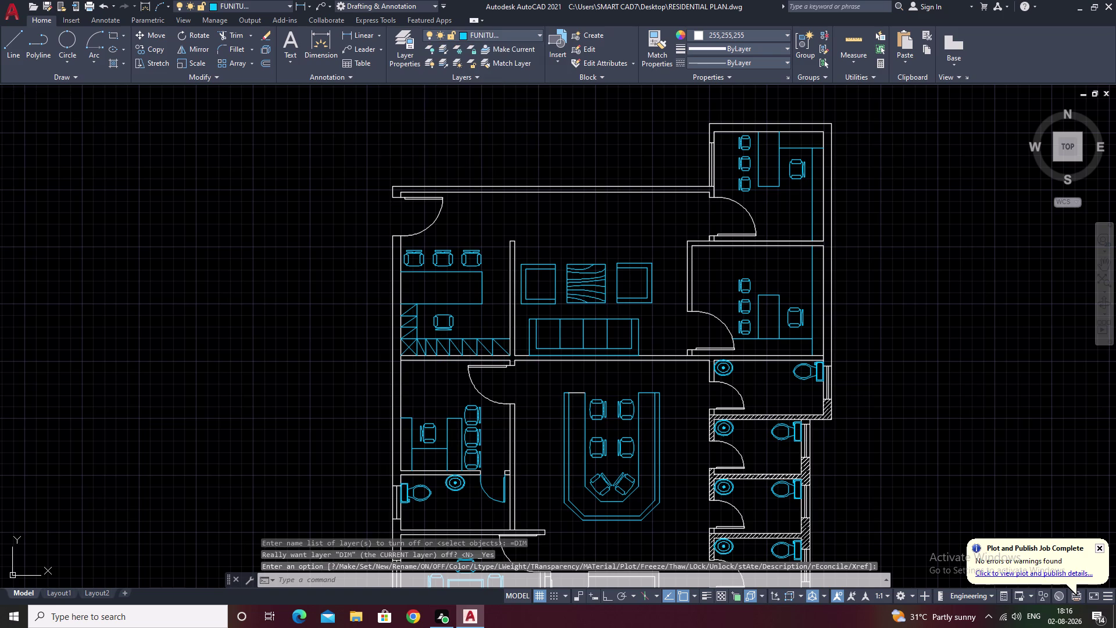
click(431, 33)
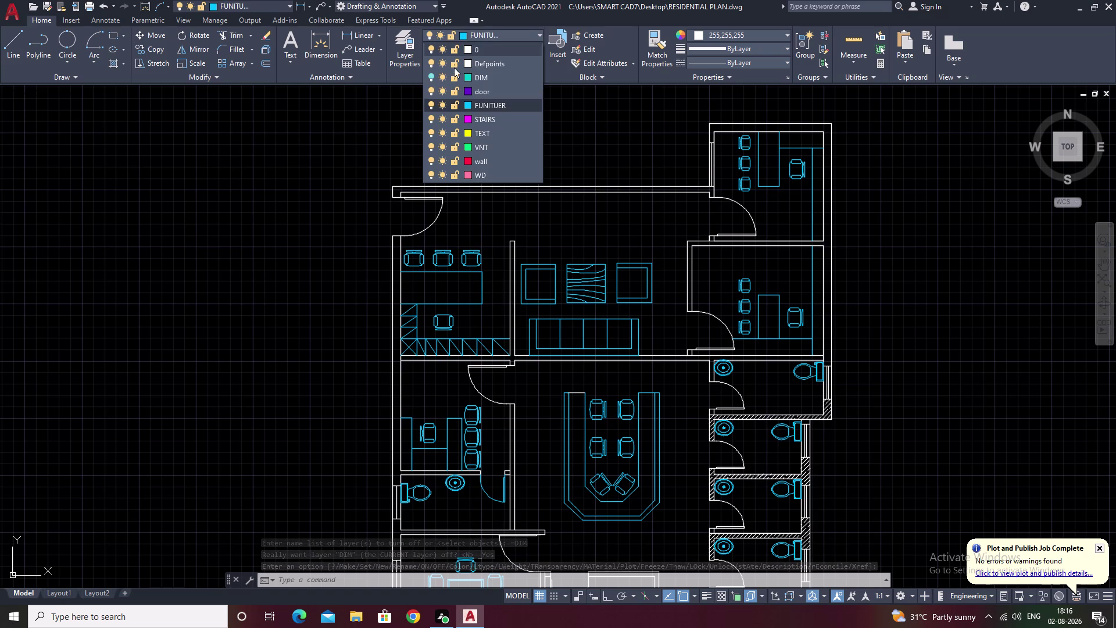
click(429, 102)
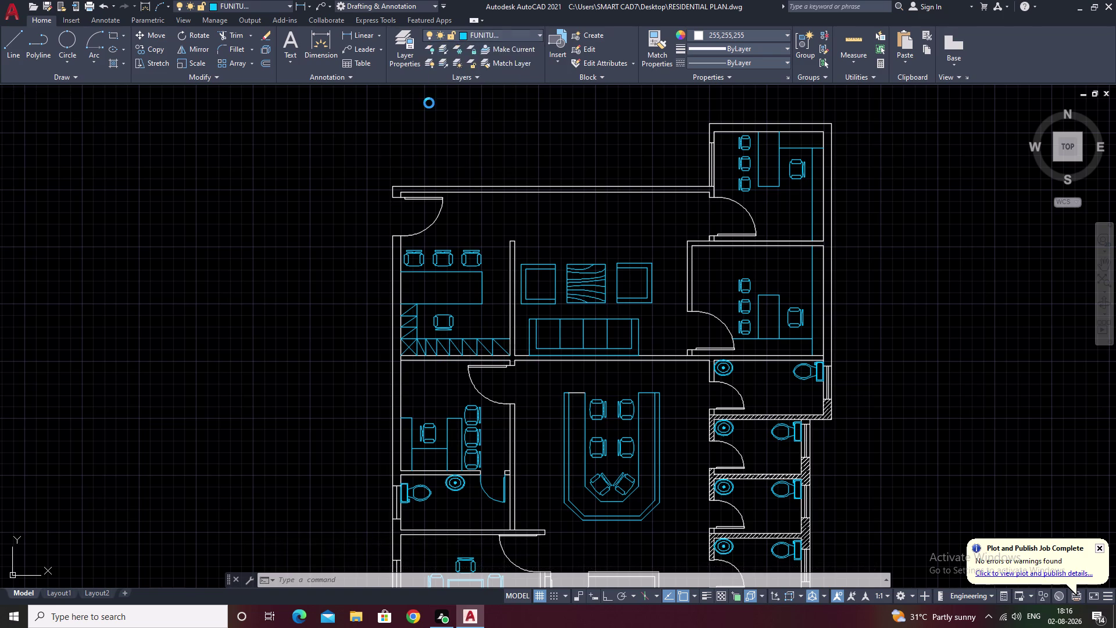
click(559, 296)
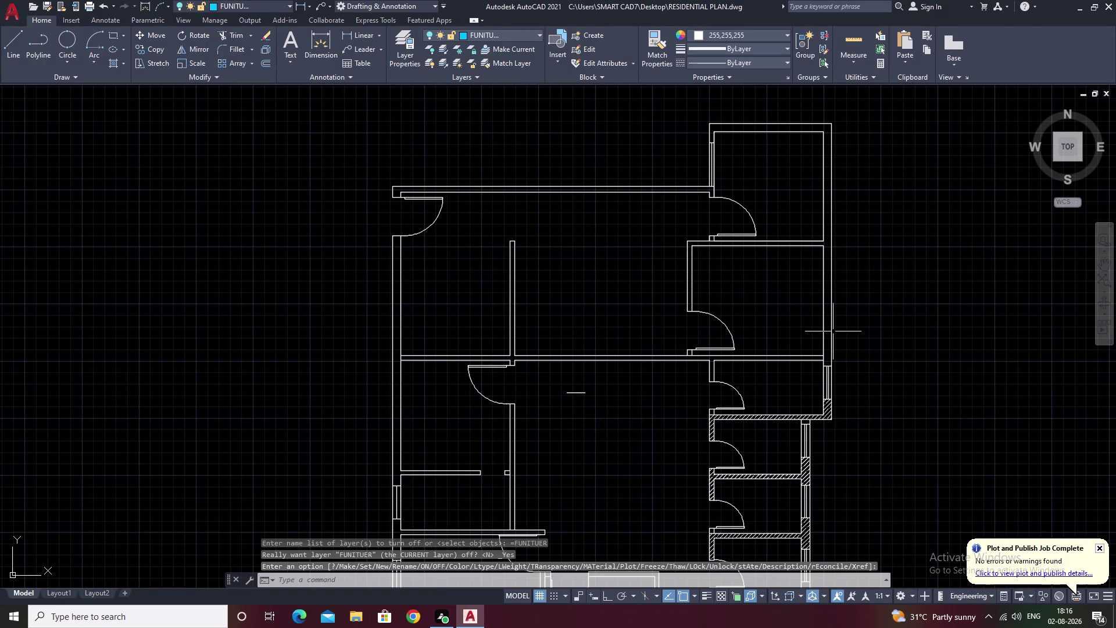
scroll(down, 3)
scroll(up, 3)
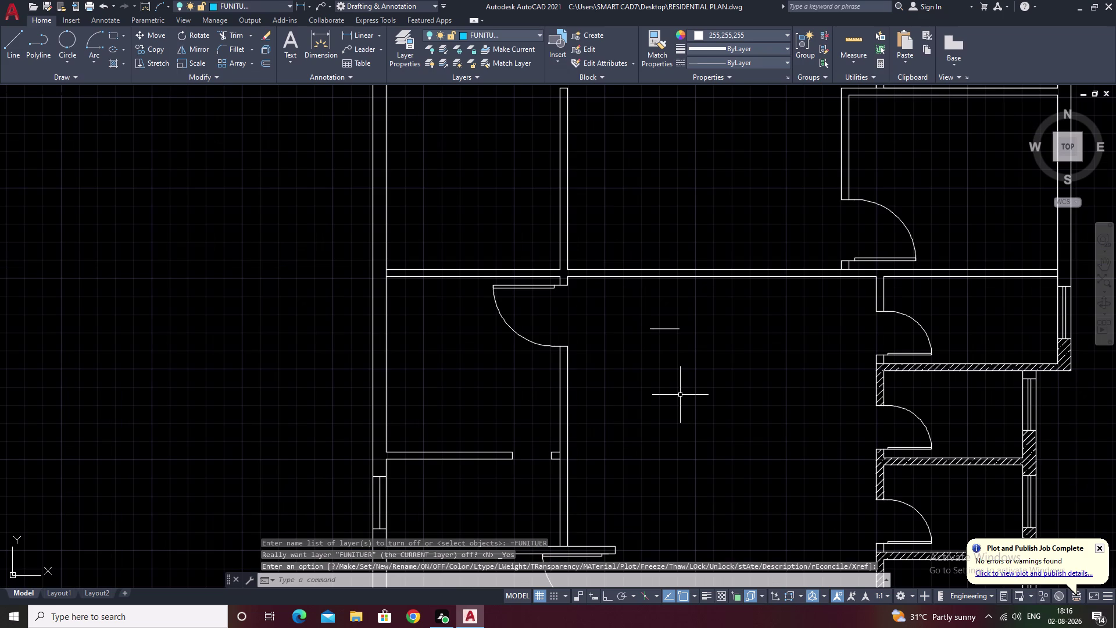
click(522, 34)
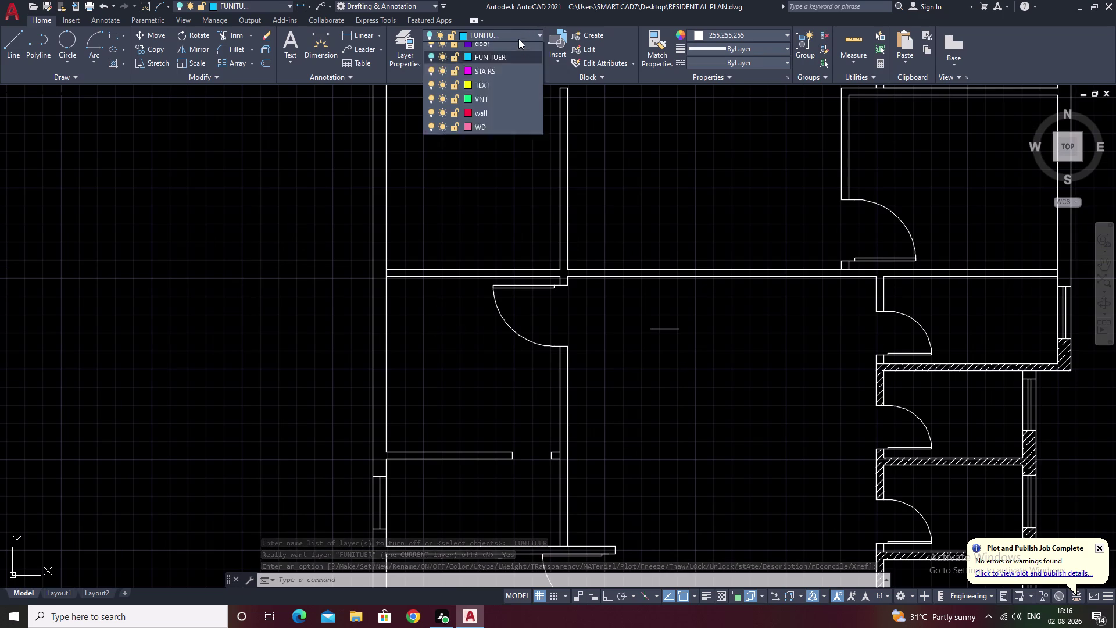
double_click(431, 102)
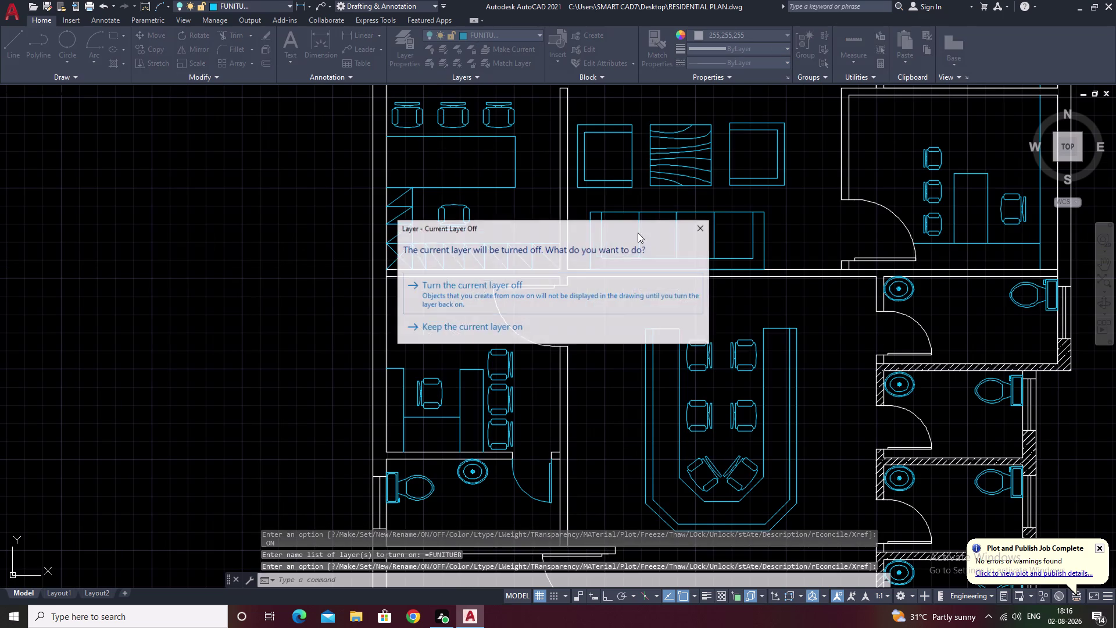
click(699, 226)
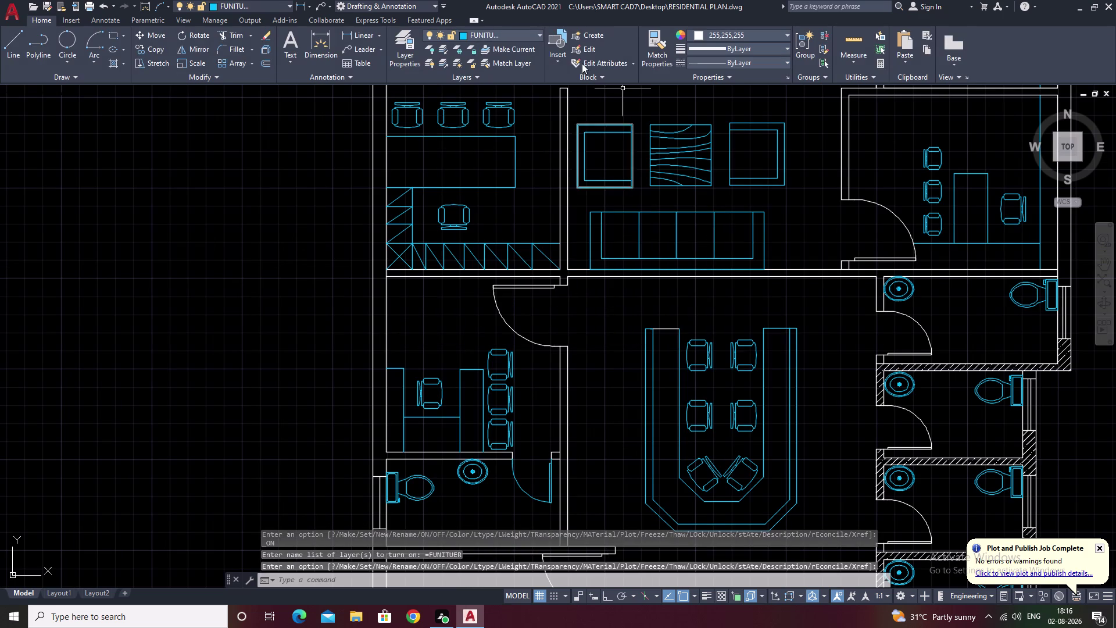
click(650, 45)
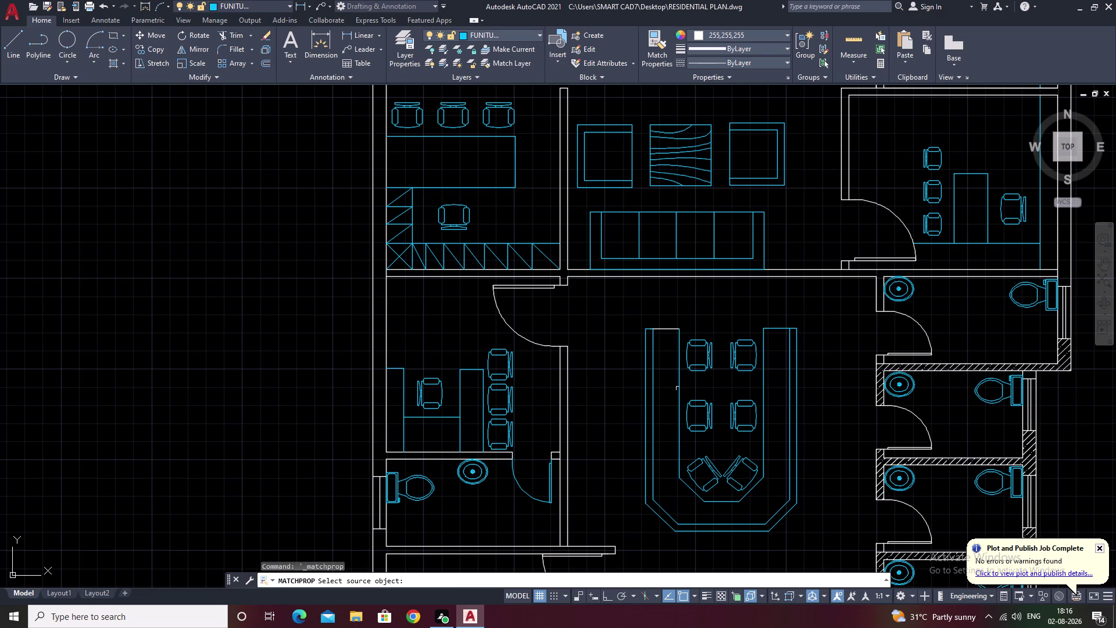
Cancel property matching and turn off the FUNITUER layer, leaving only walls.
click(681, 381)
click(679, 383)
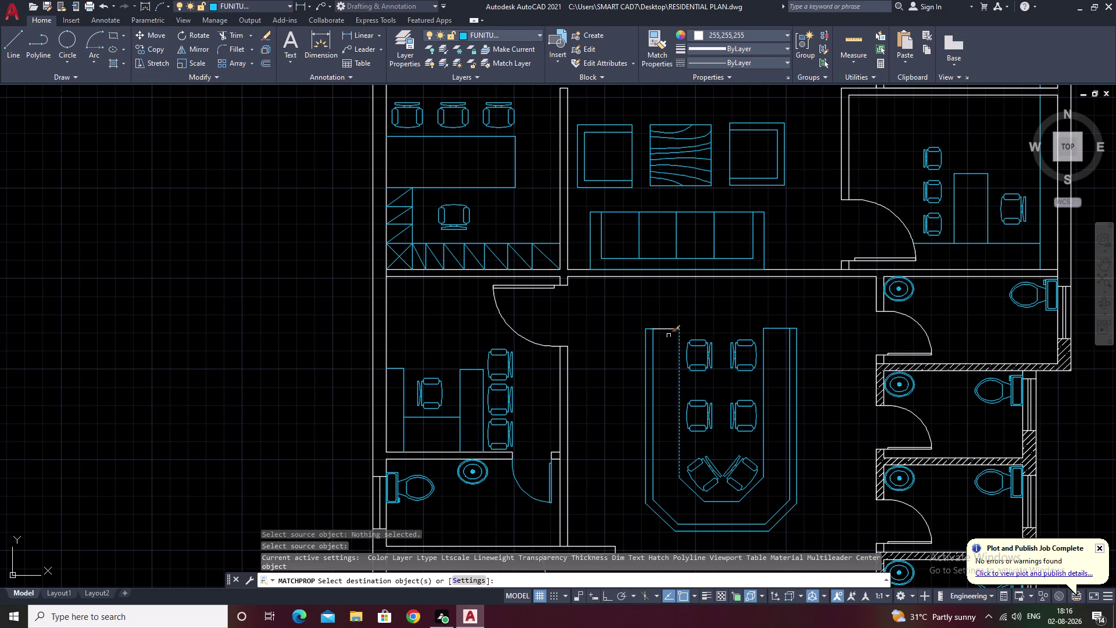
click(667, 330)
scroll(down, 3)
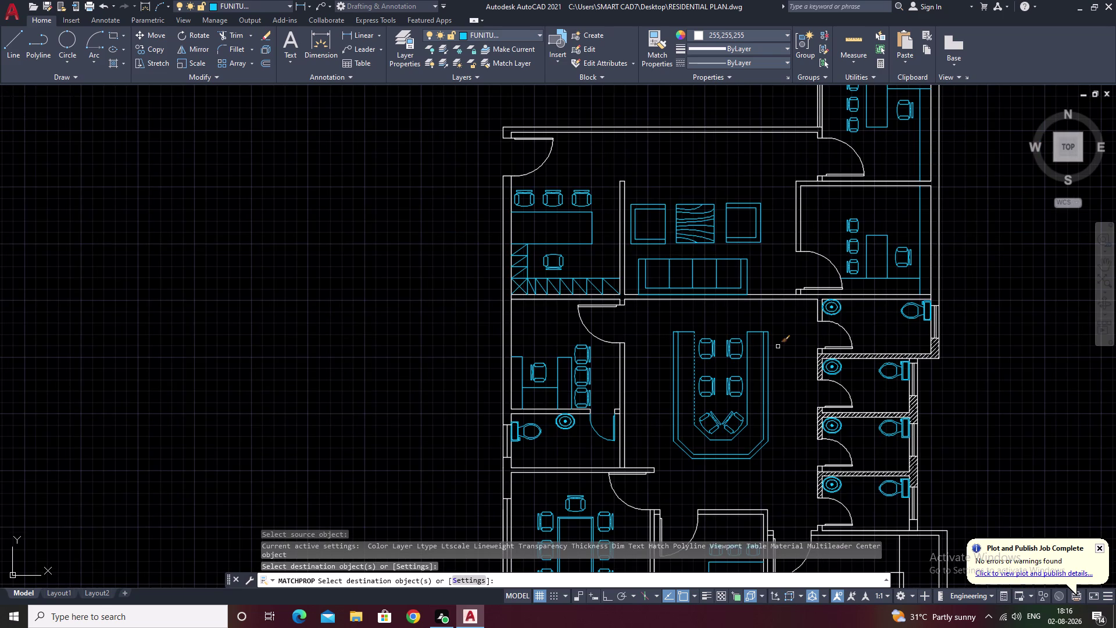
key(grave)
key(Escape)
key(Escape)
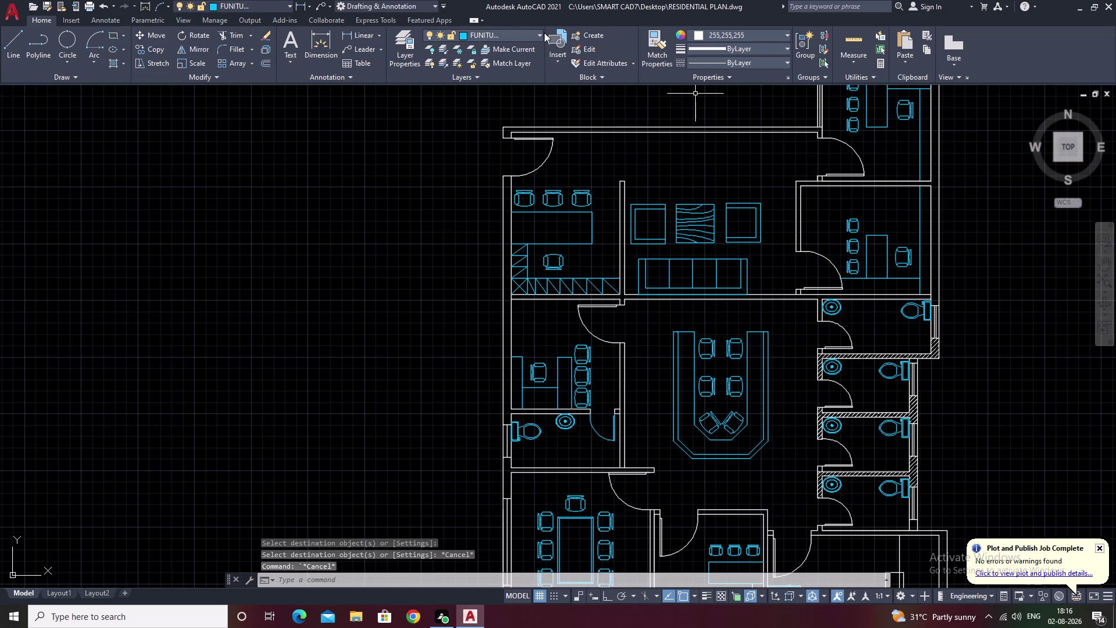
click(535, 33)
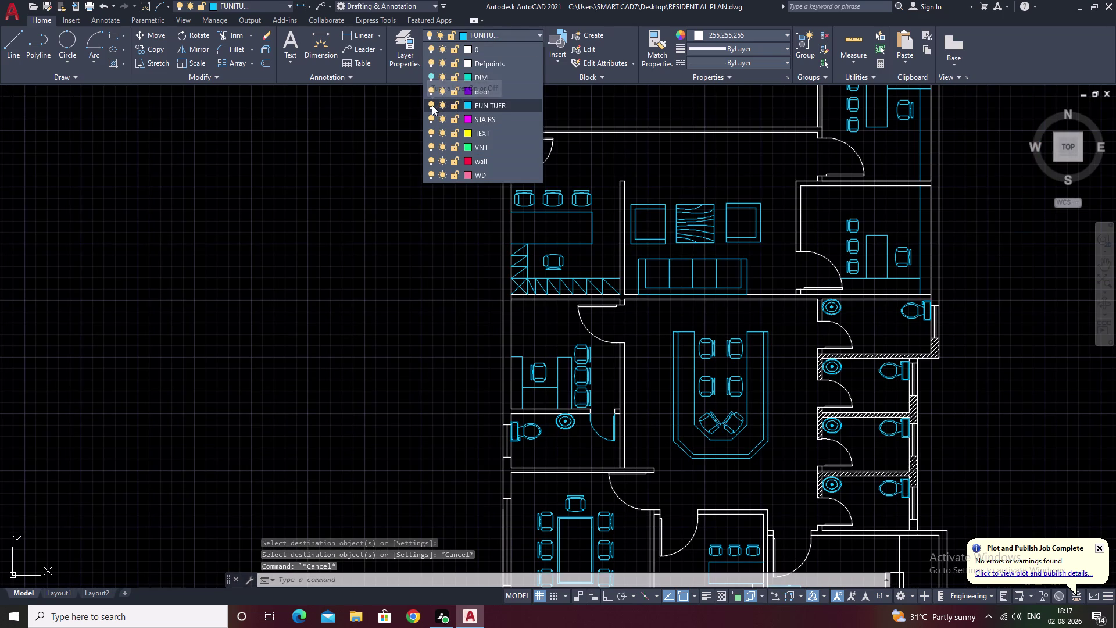
double_click(430, 105)
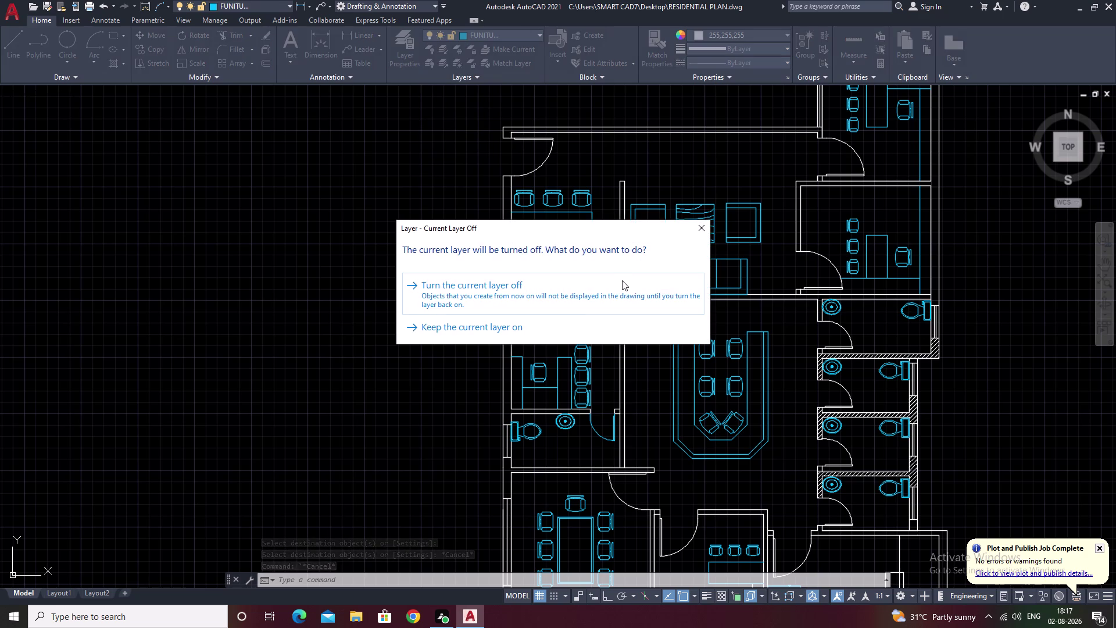
double_click(623, 282)
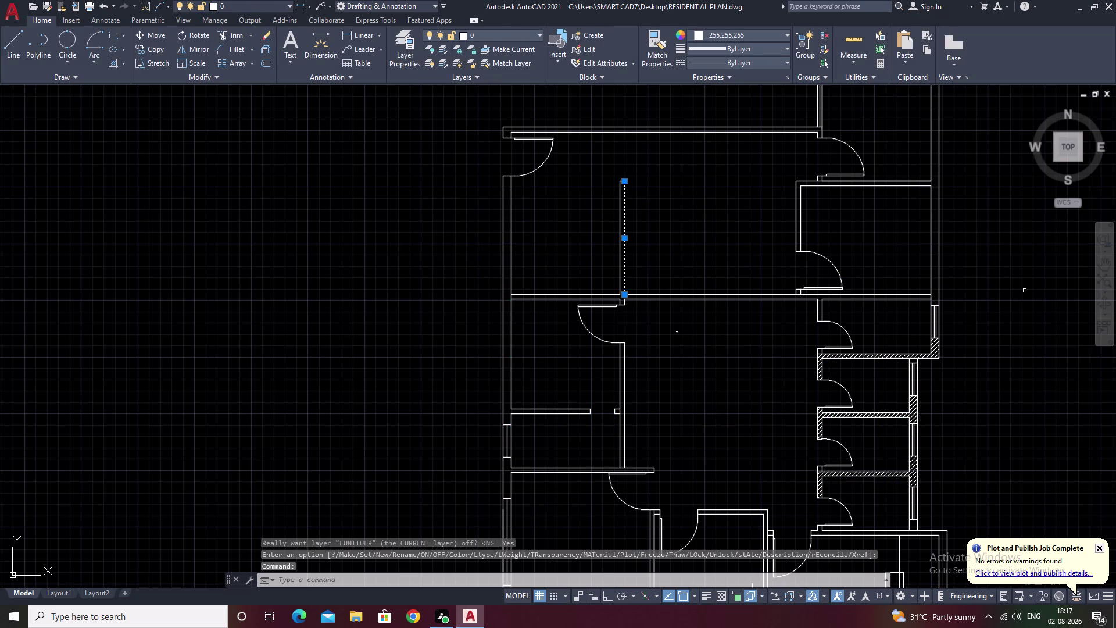
Erase the stray short line in the open floor area with E.
key(Escape)
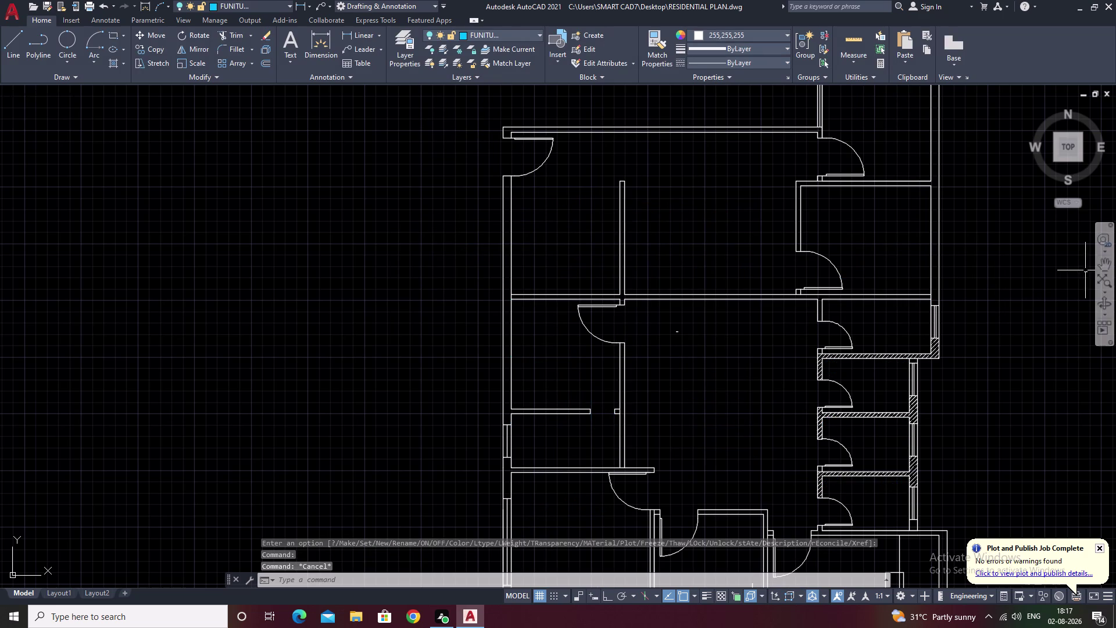
scroll(up, 3)
drag(678, 287, 662, 318)
click(651, 319)
text(E)
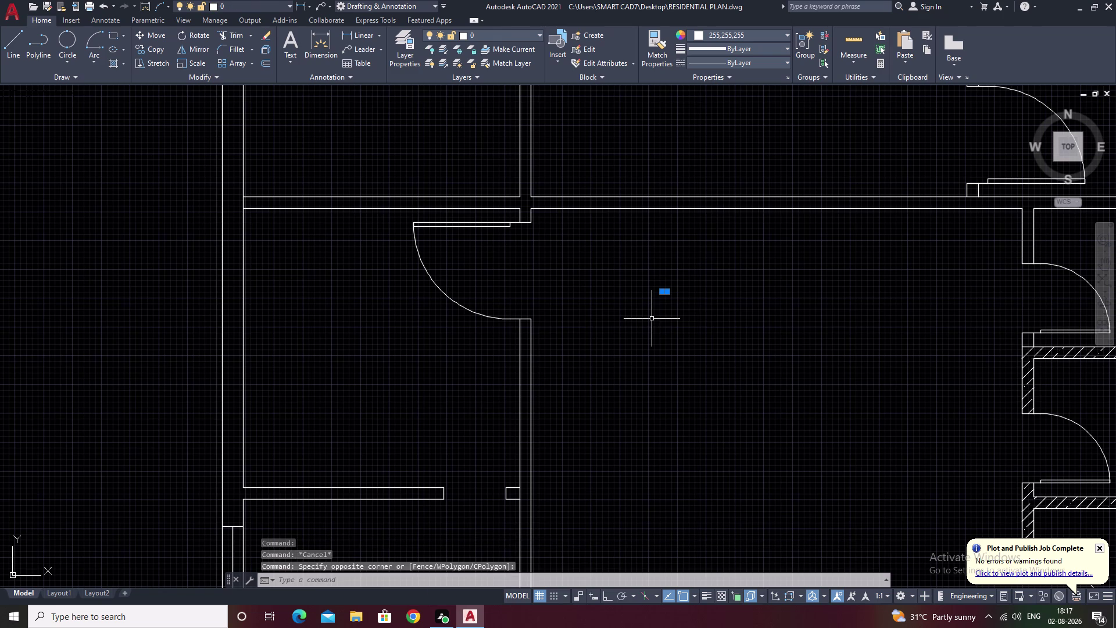
key(space)
scroll(down, 3)
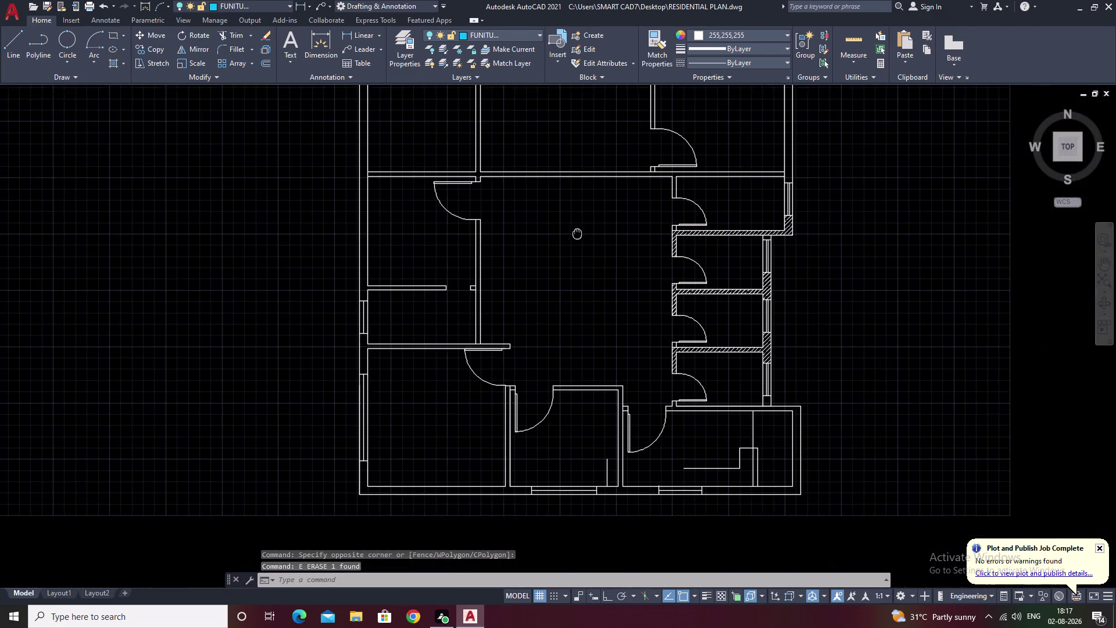